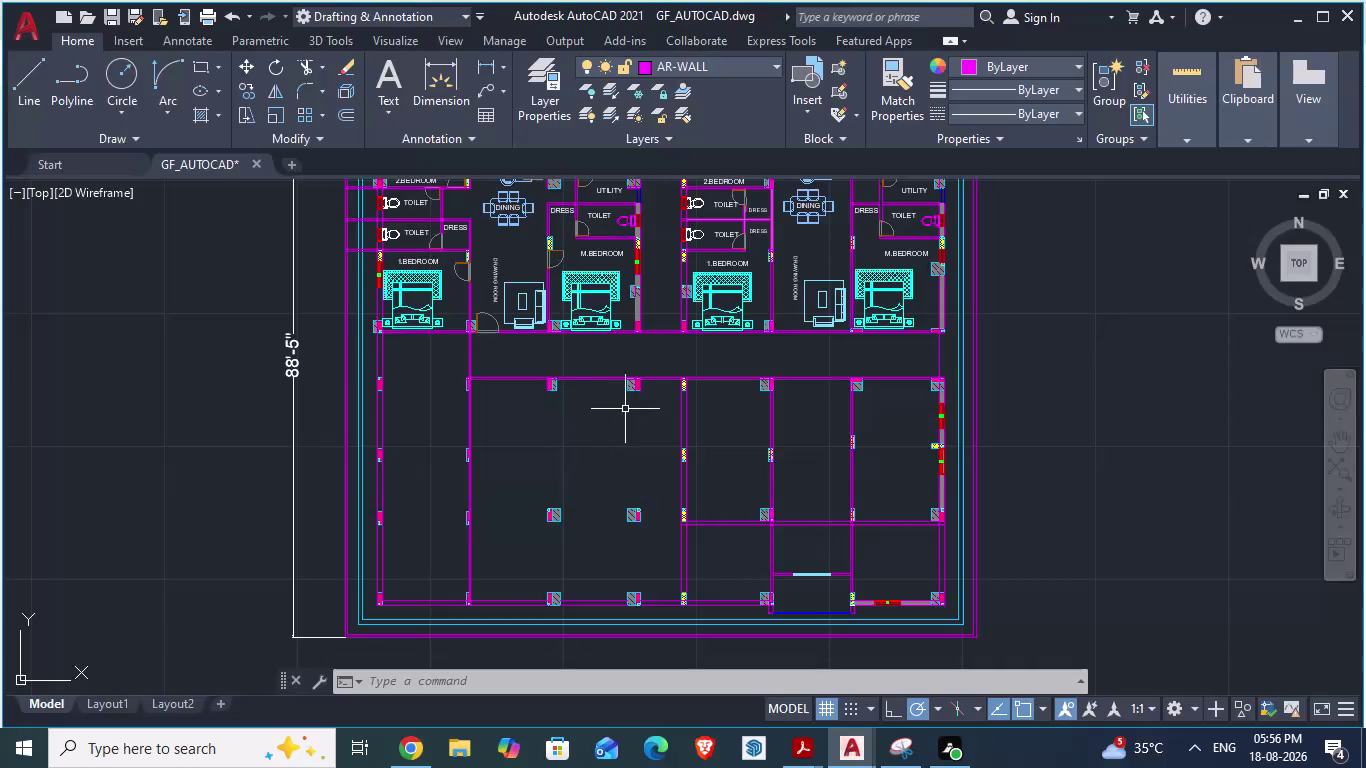
Switch to the ARCH PLANS reference drawing and zoom around its drawing room.
key(alt+Tab)
key(alt+Tab)
key(alt+Tab)
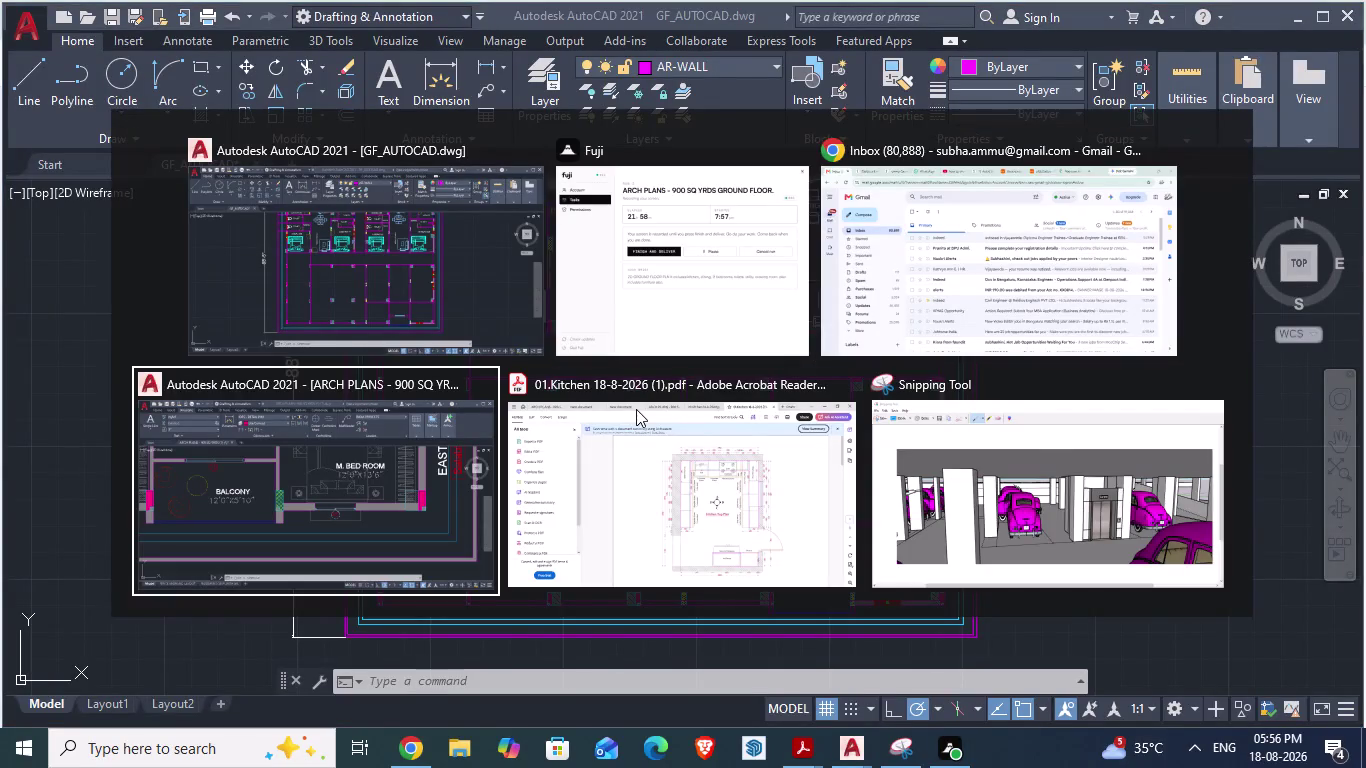
scroll(down, 3)
key(alt+Tab)
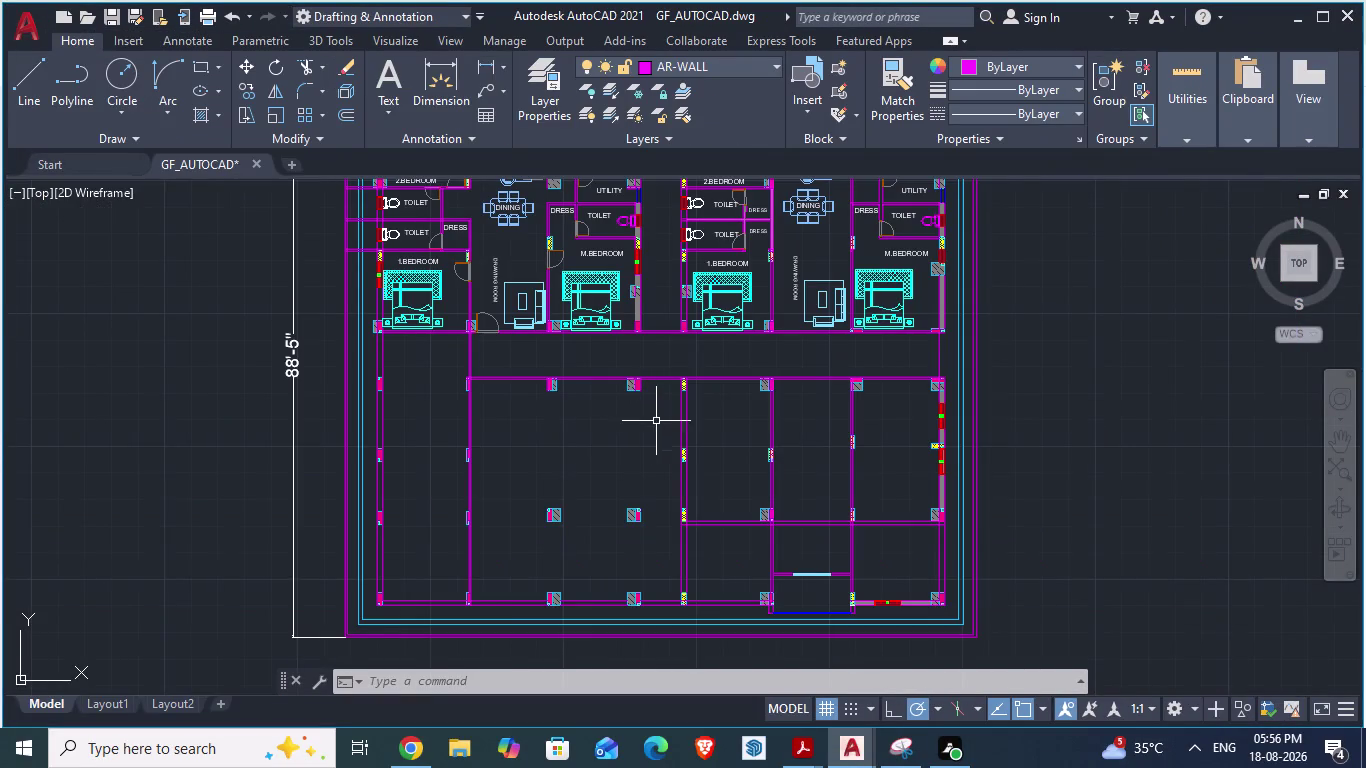
key(alt+Tab)
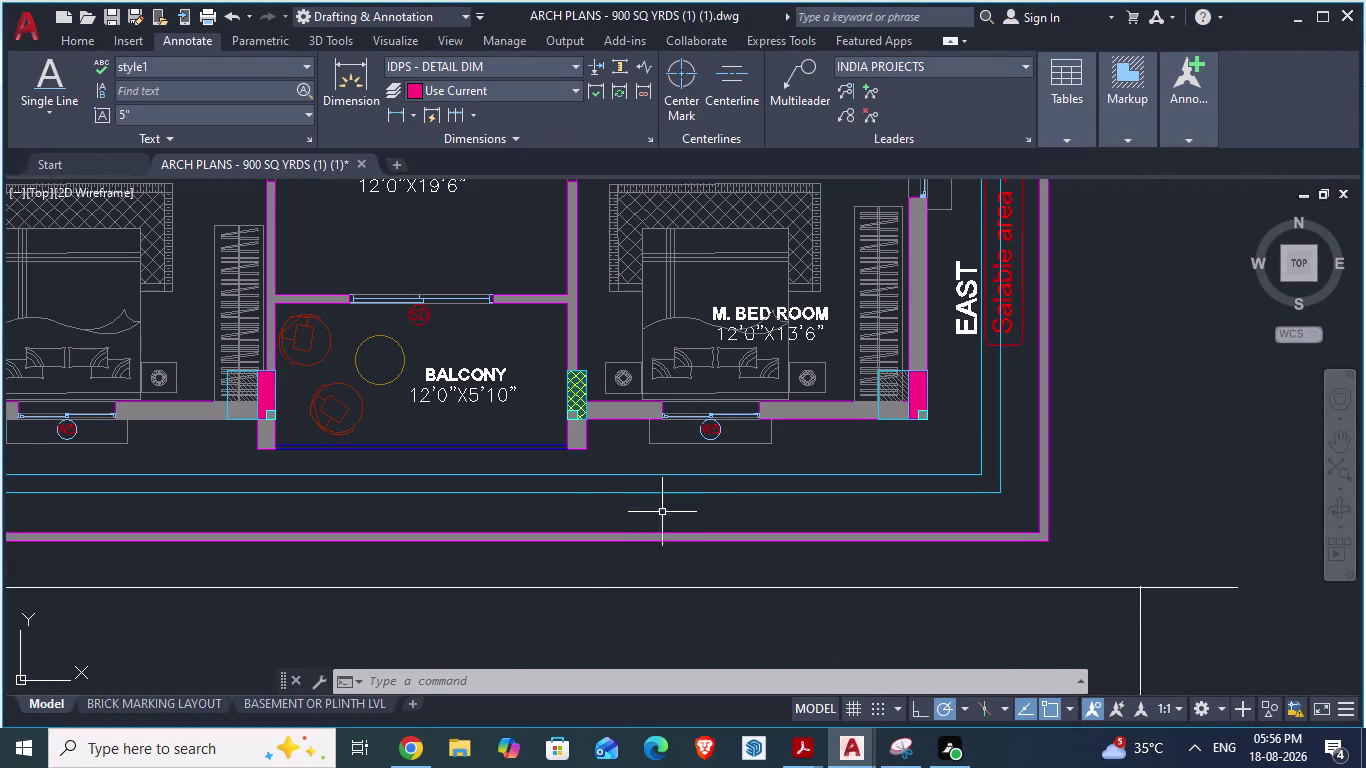
scroll(down, 3)
scroll(down, 3)
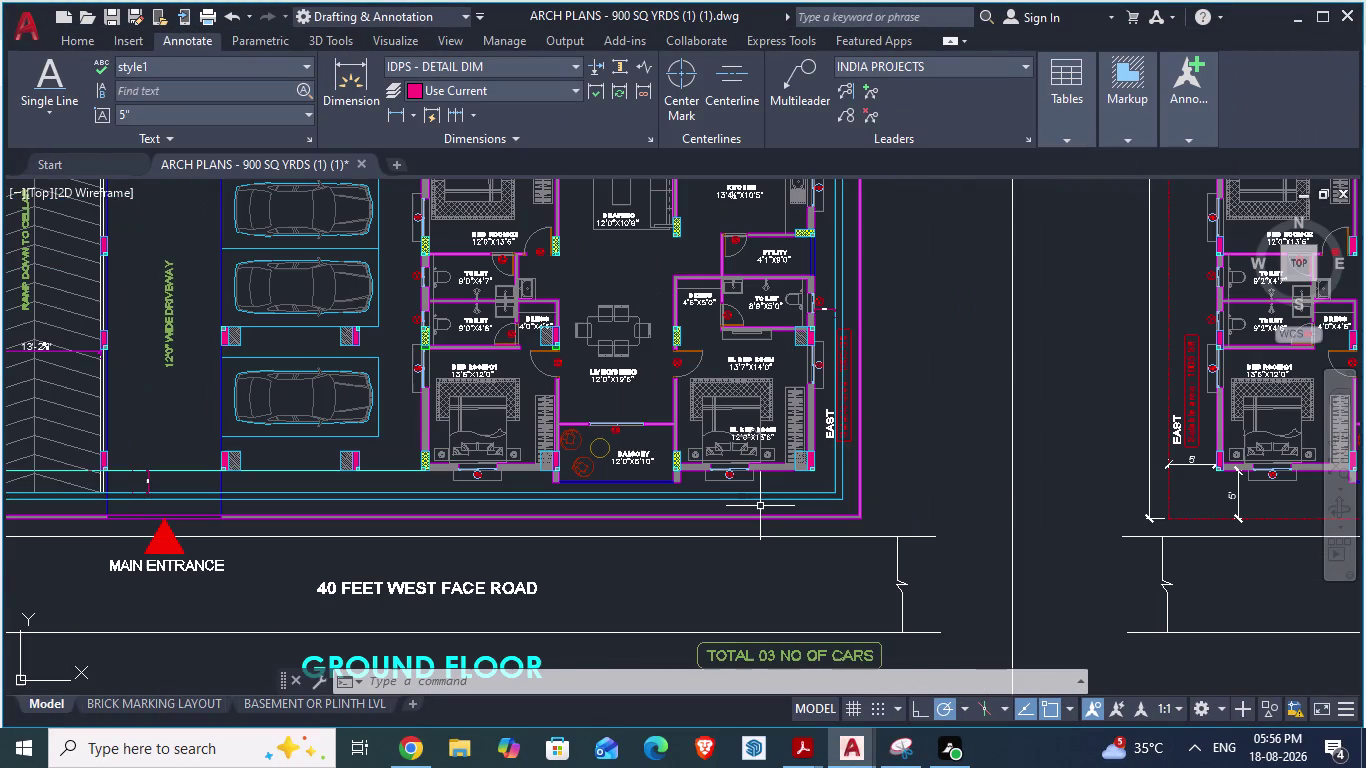
scroll(down, 3)
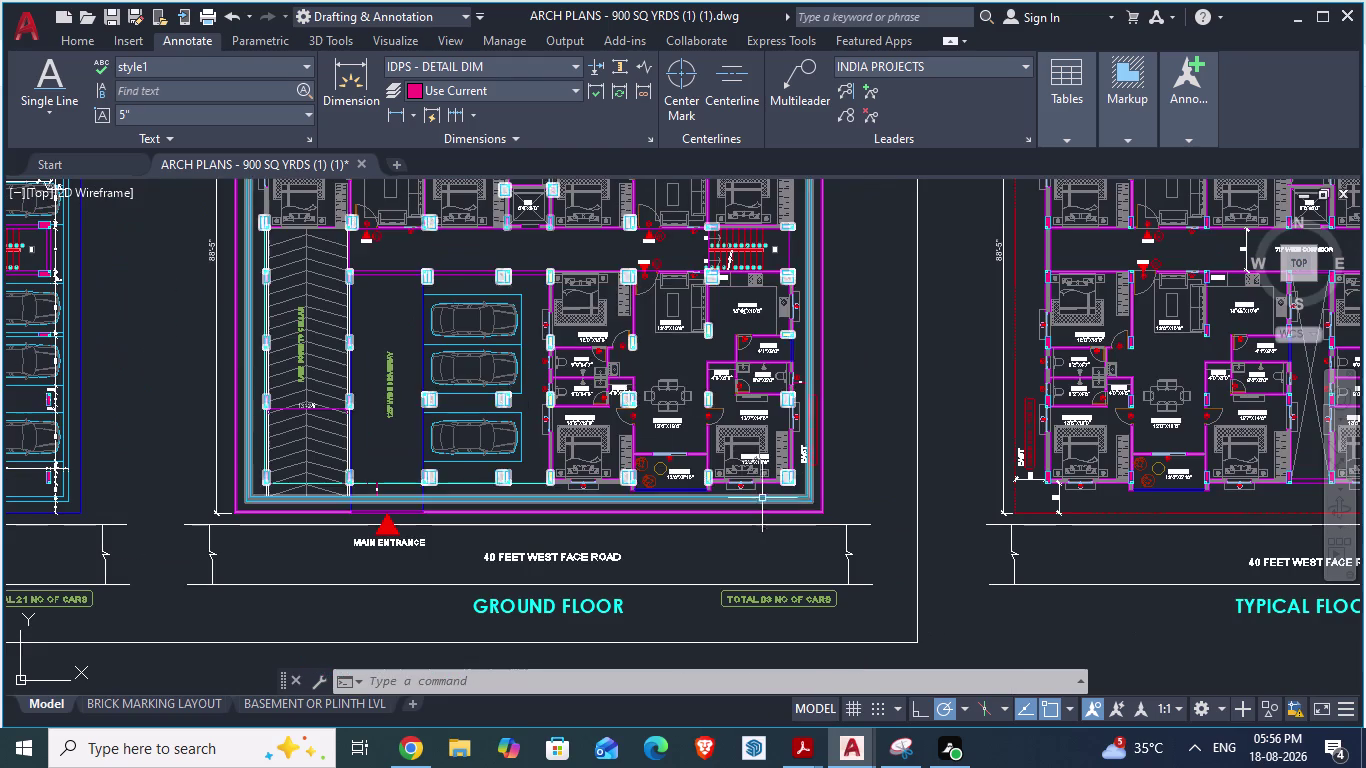
scroll(up, 3)
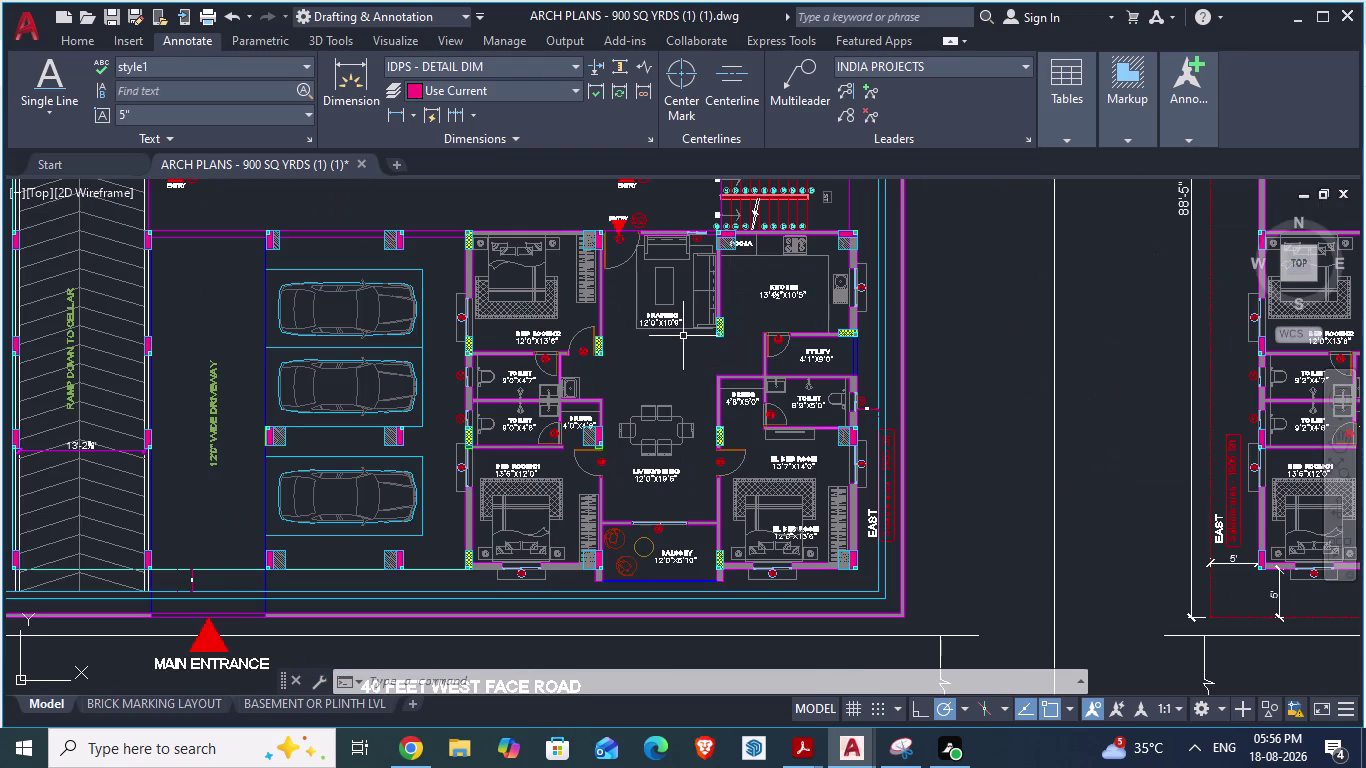
scroll(up, 3)
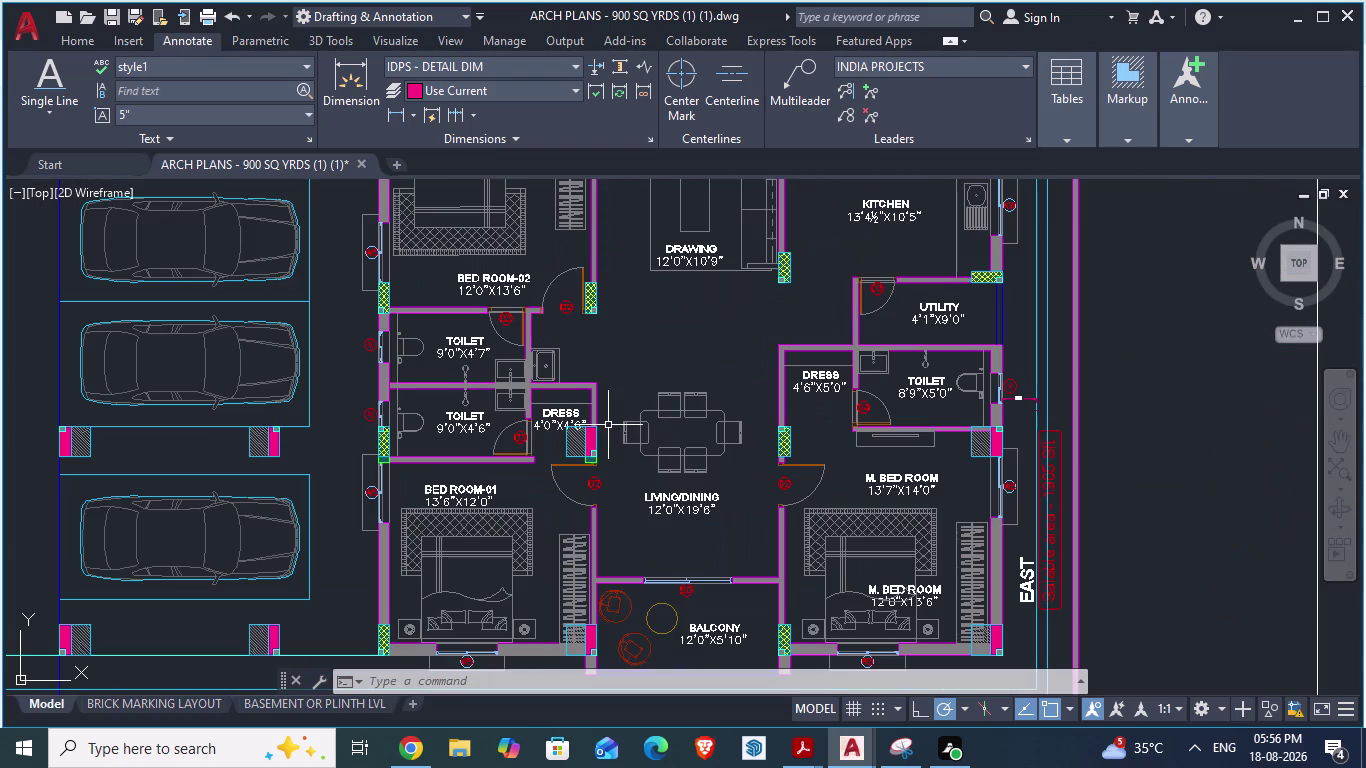
scroll(down, 3)
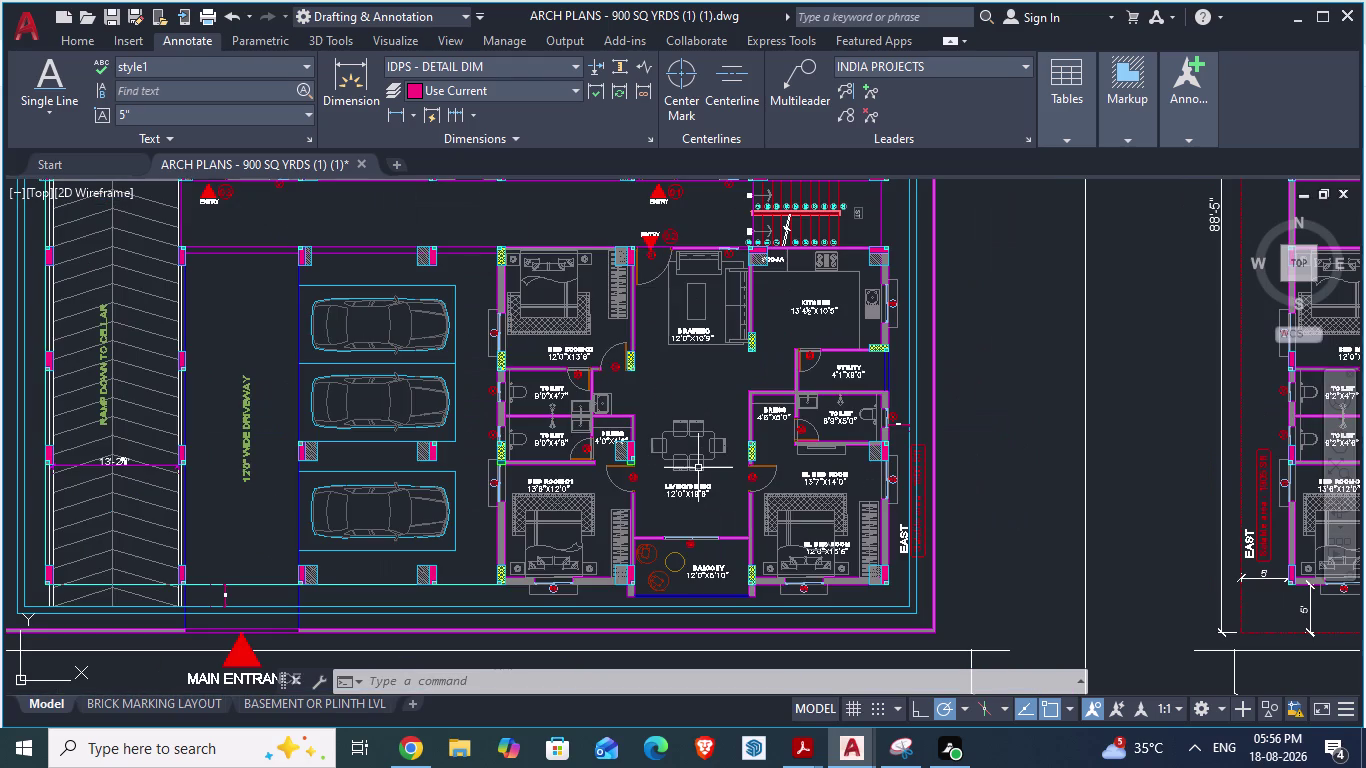
scroll(up, 3)
Cycle through the open windows and zoom over the reference plan's drawing-room walls.
key(alt+Tab)
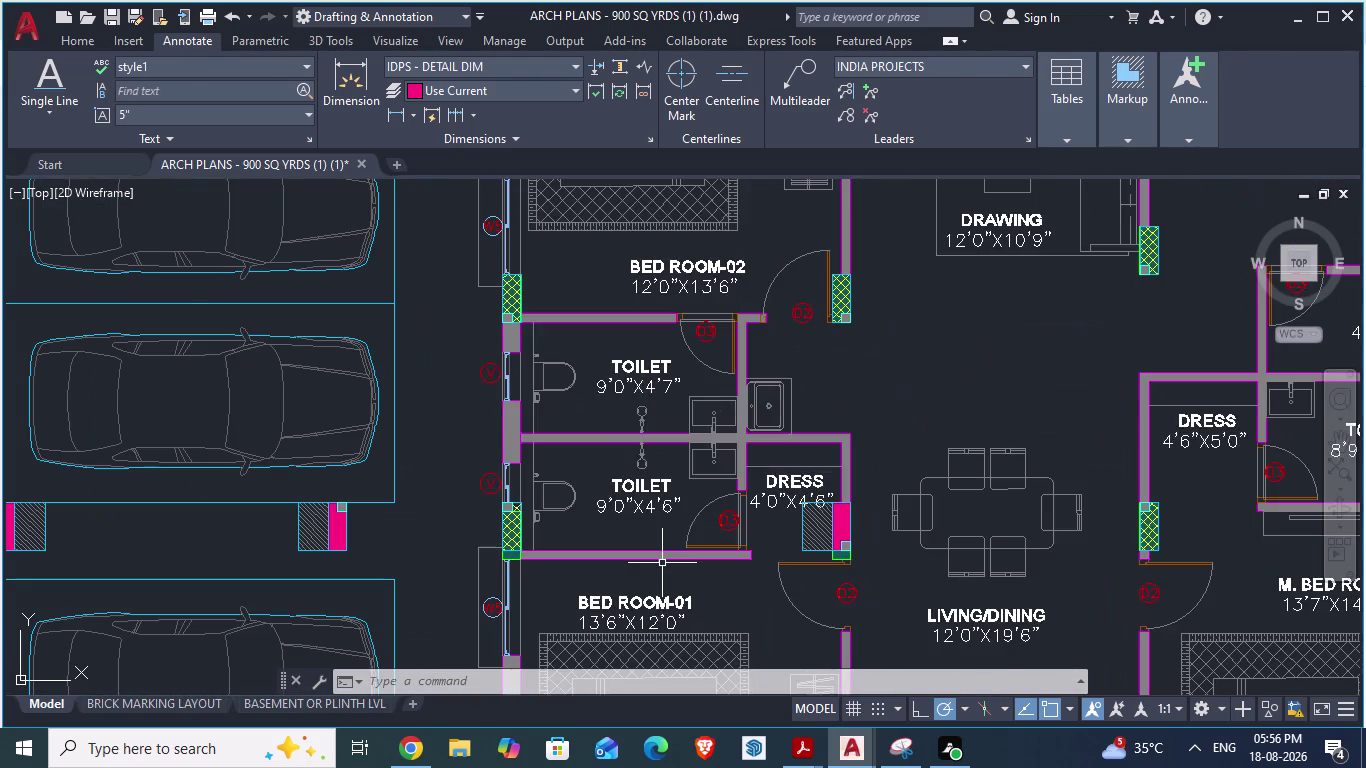
key(alt+Tab)
scroll(down, 3)
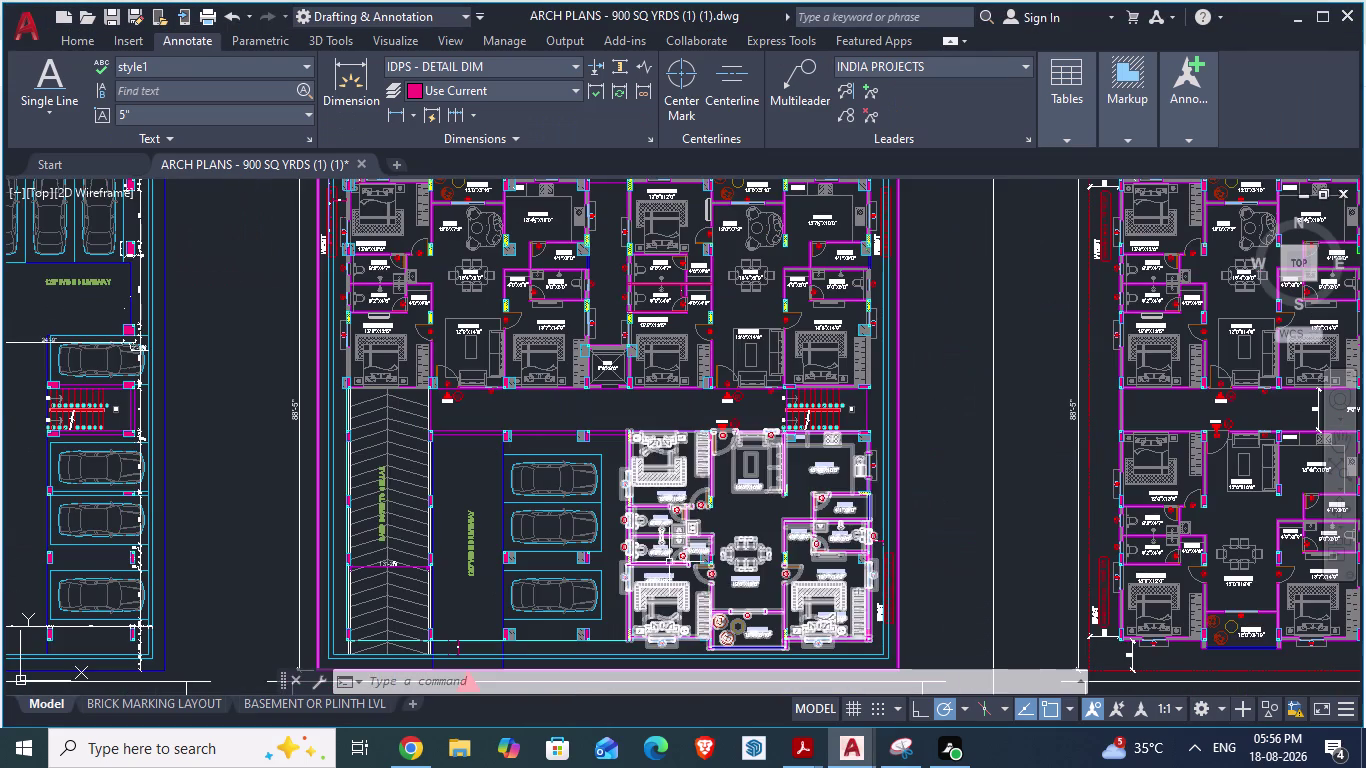
key(alt+Tab)
key(alt+Tab)
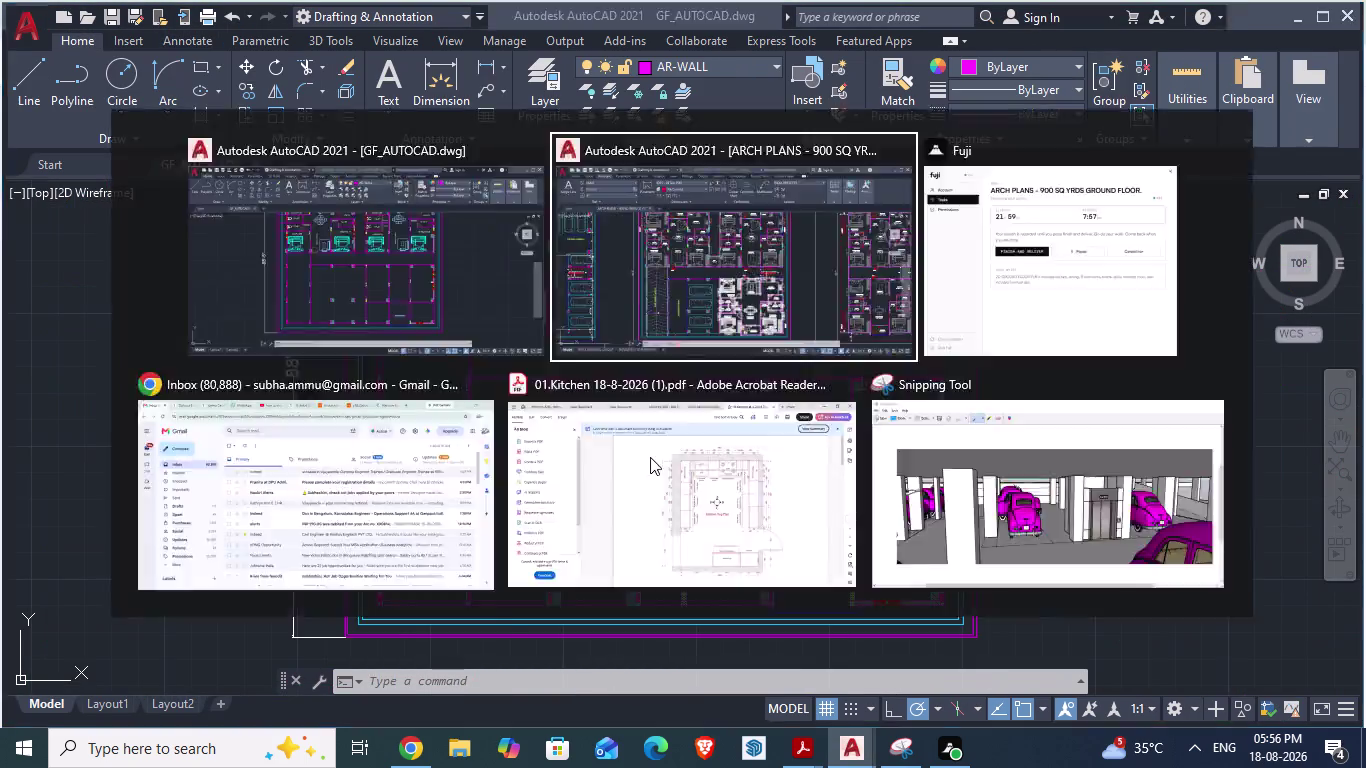
scroll(down, 3)
scroll(up, 3)
scroll(up, 3)
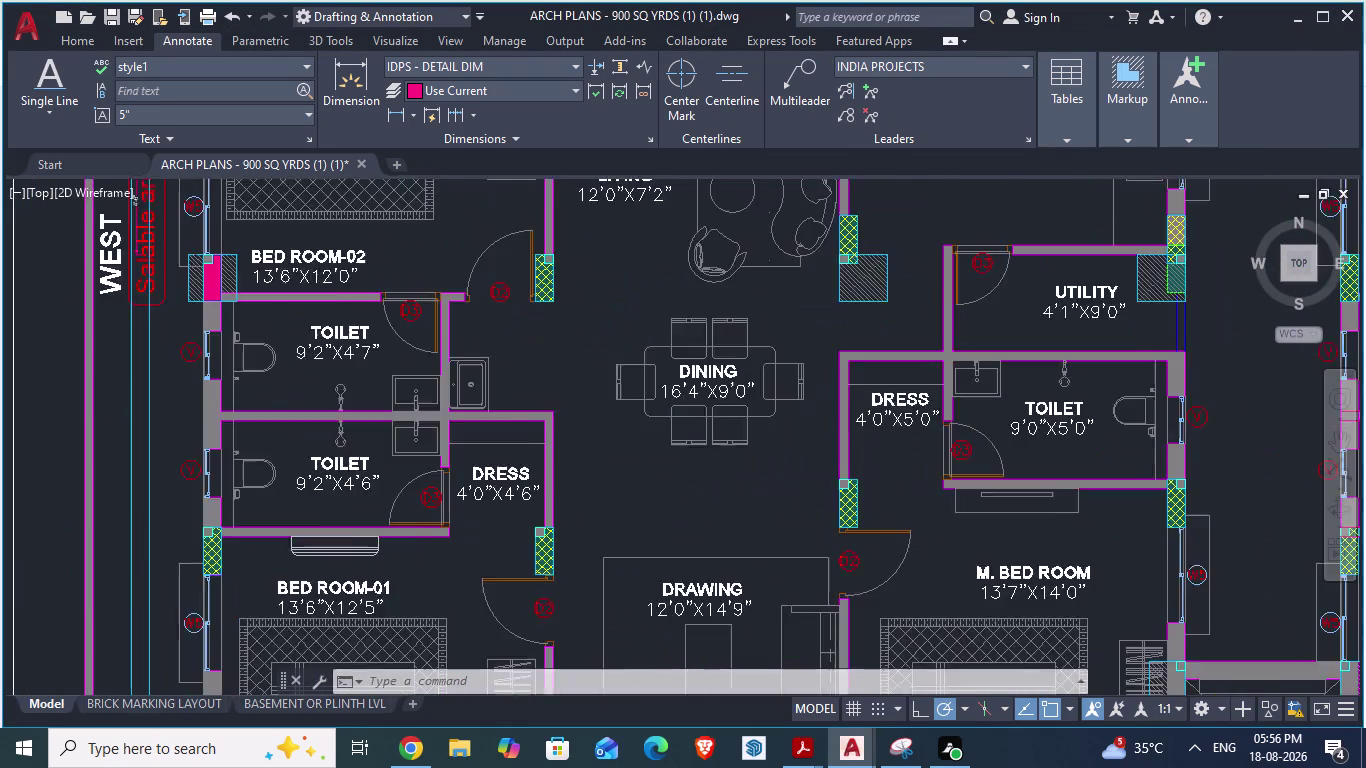
scroll(down, 3)
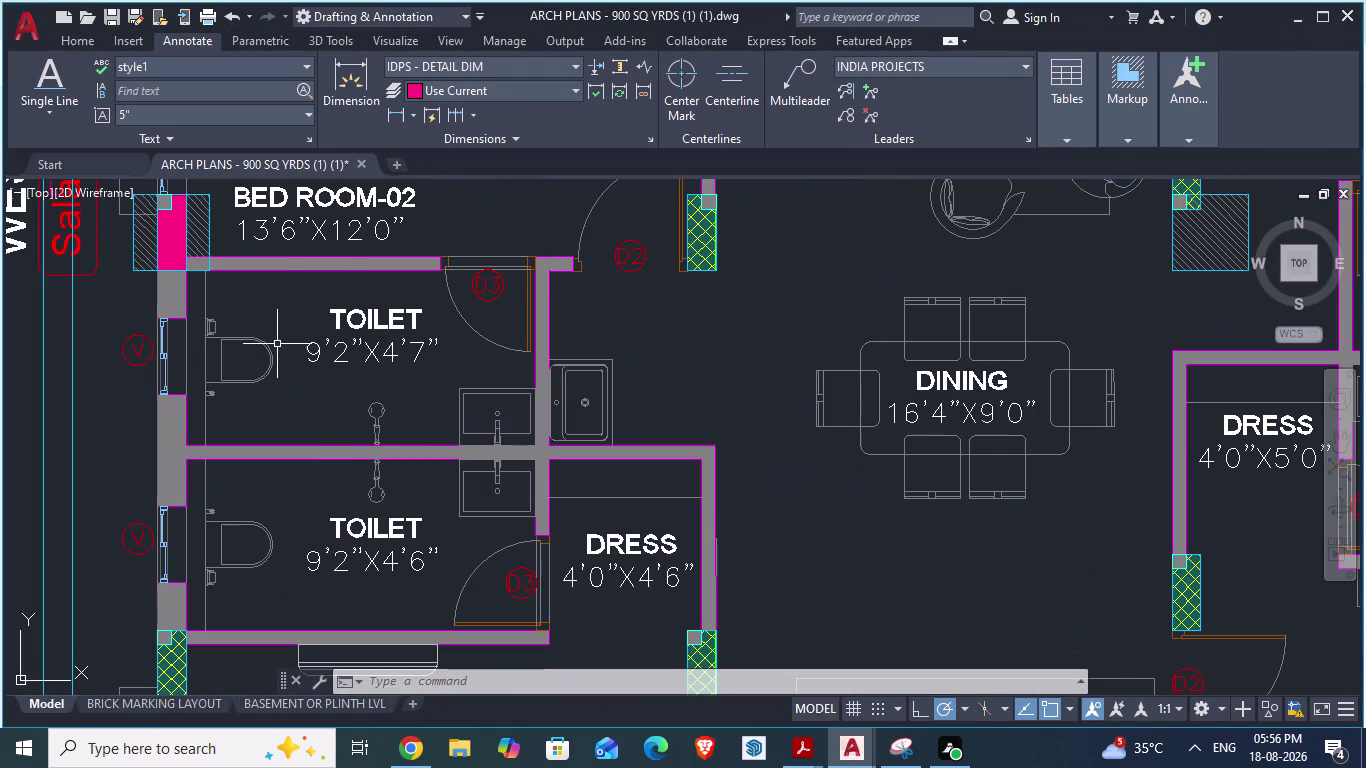
scroll(down, 3)
scroll(up, 3)
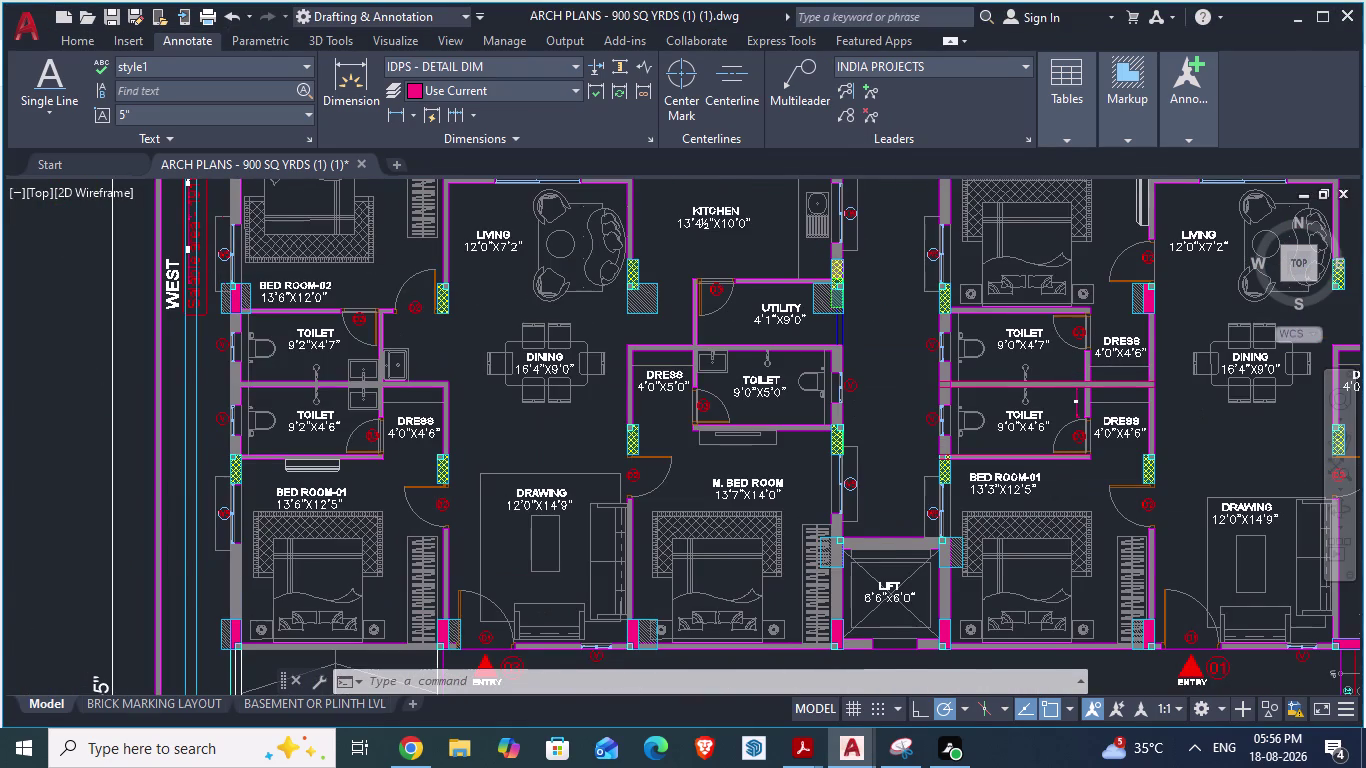
scroll(down, 3)
scroll(up, 3)
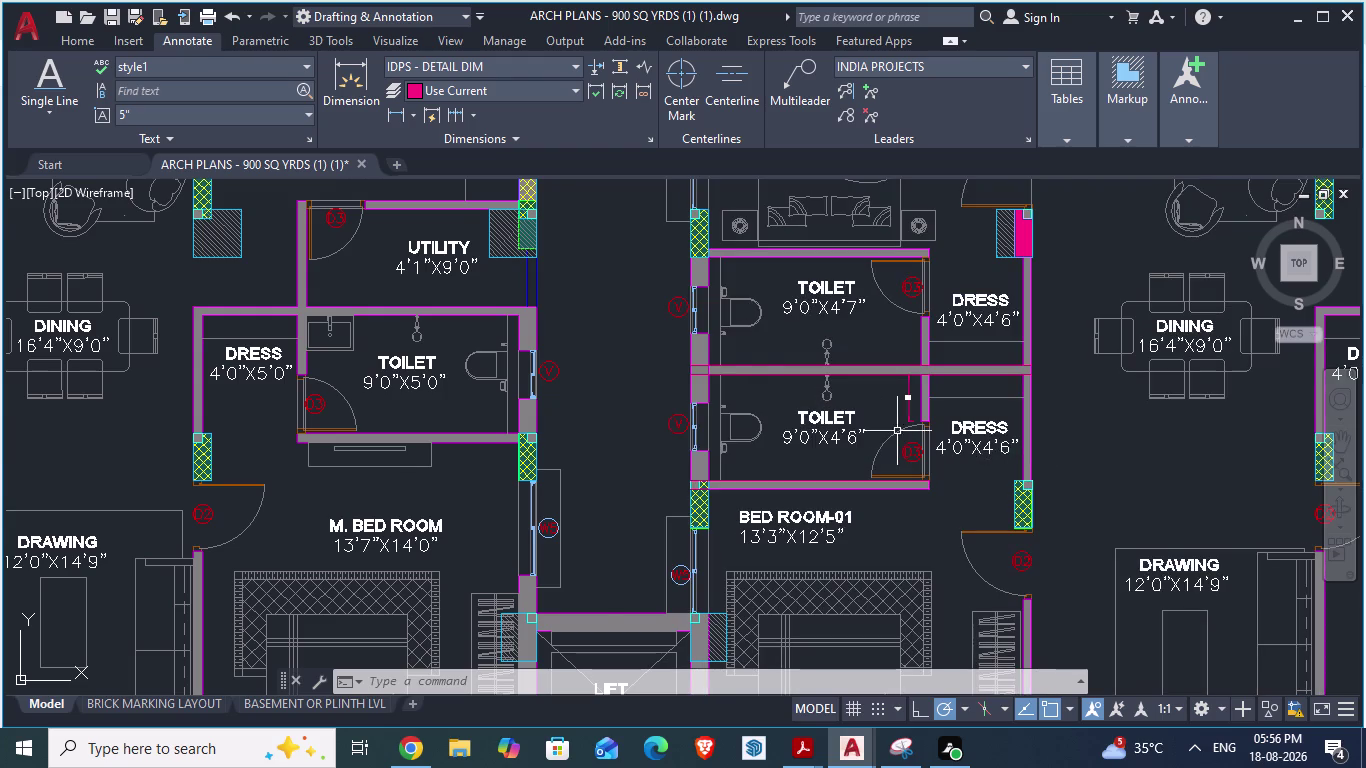
scroll(down, 3)
scroll(up, 3)
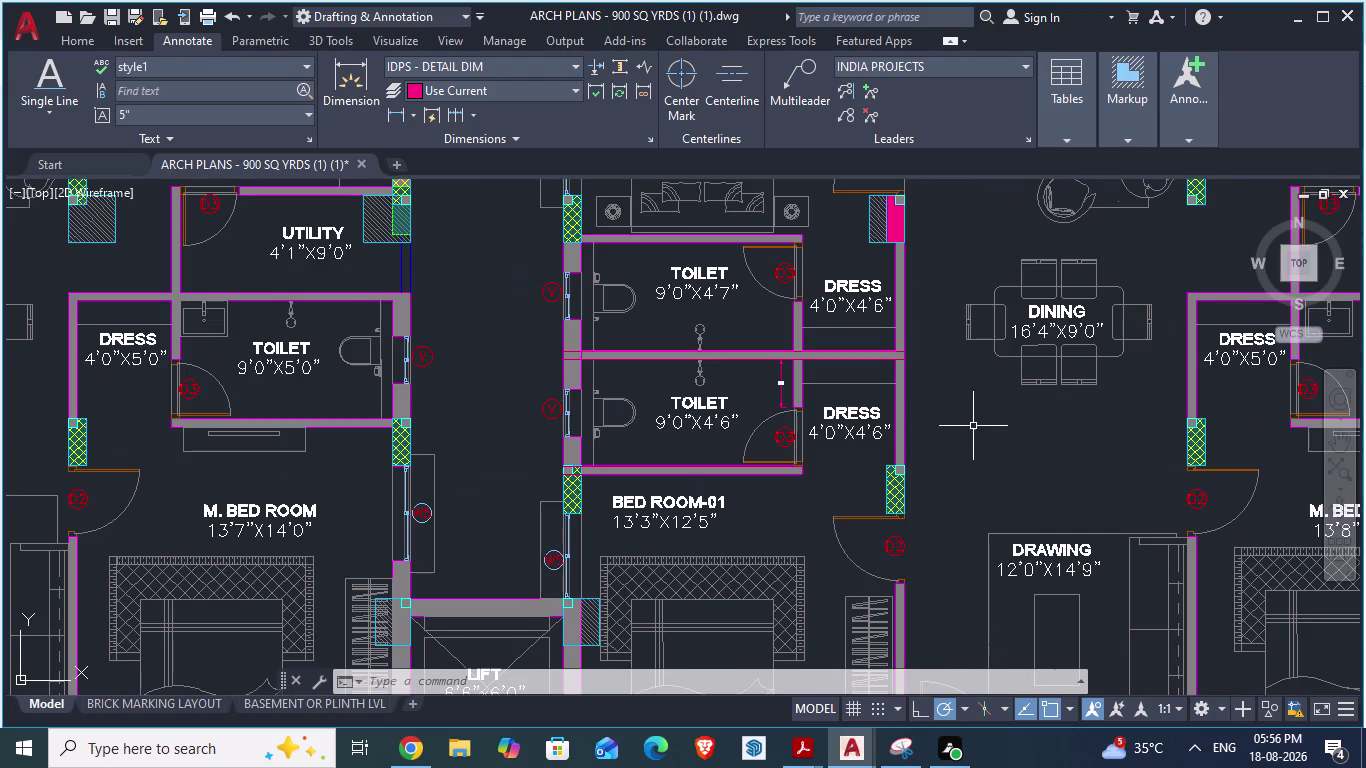
Return to GF_AUTOCAD and zoom over the new ground-floor walls.
key(alt+Tab)
scroll(down, 3)
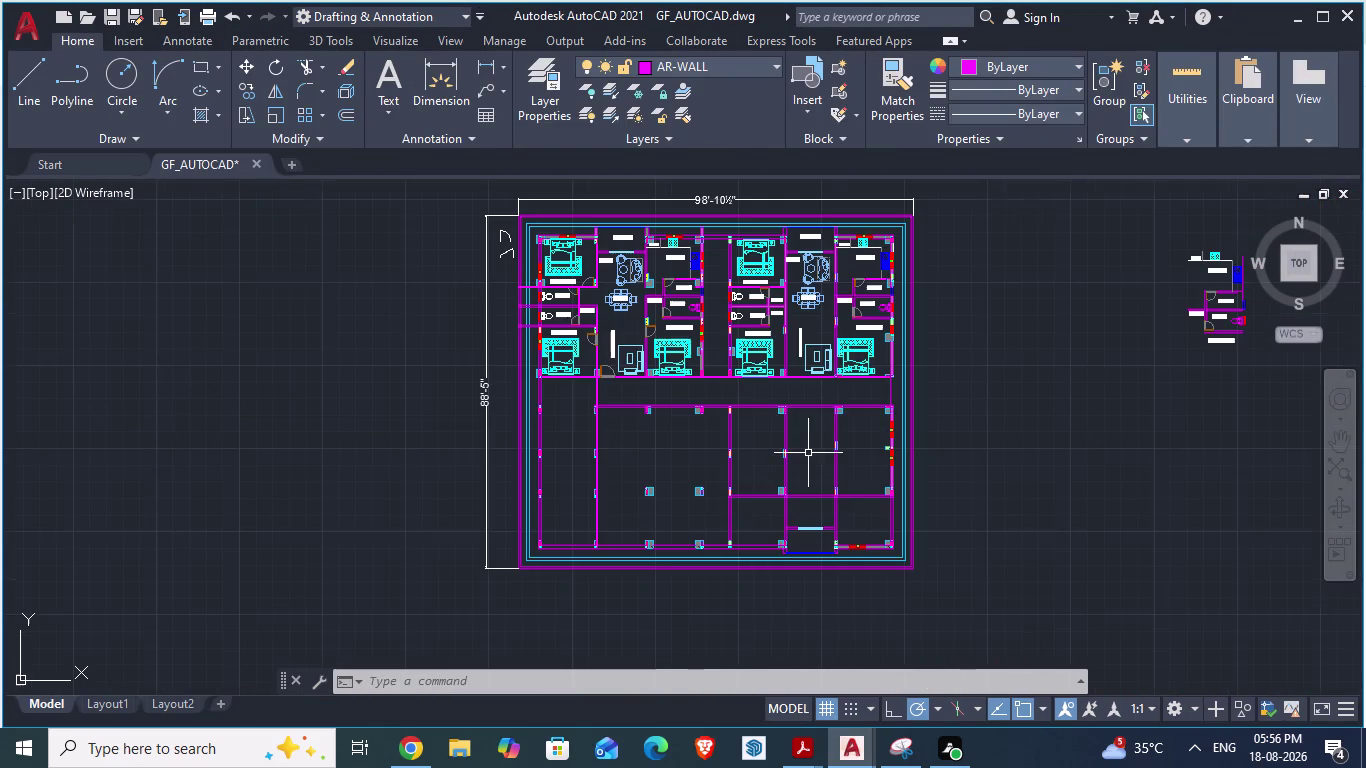
scroll(up, 3)
scroll(down, 3)
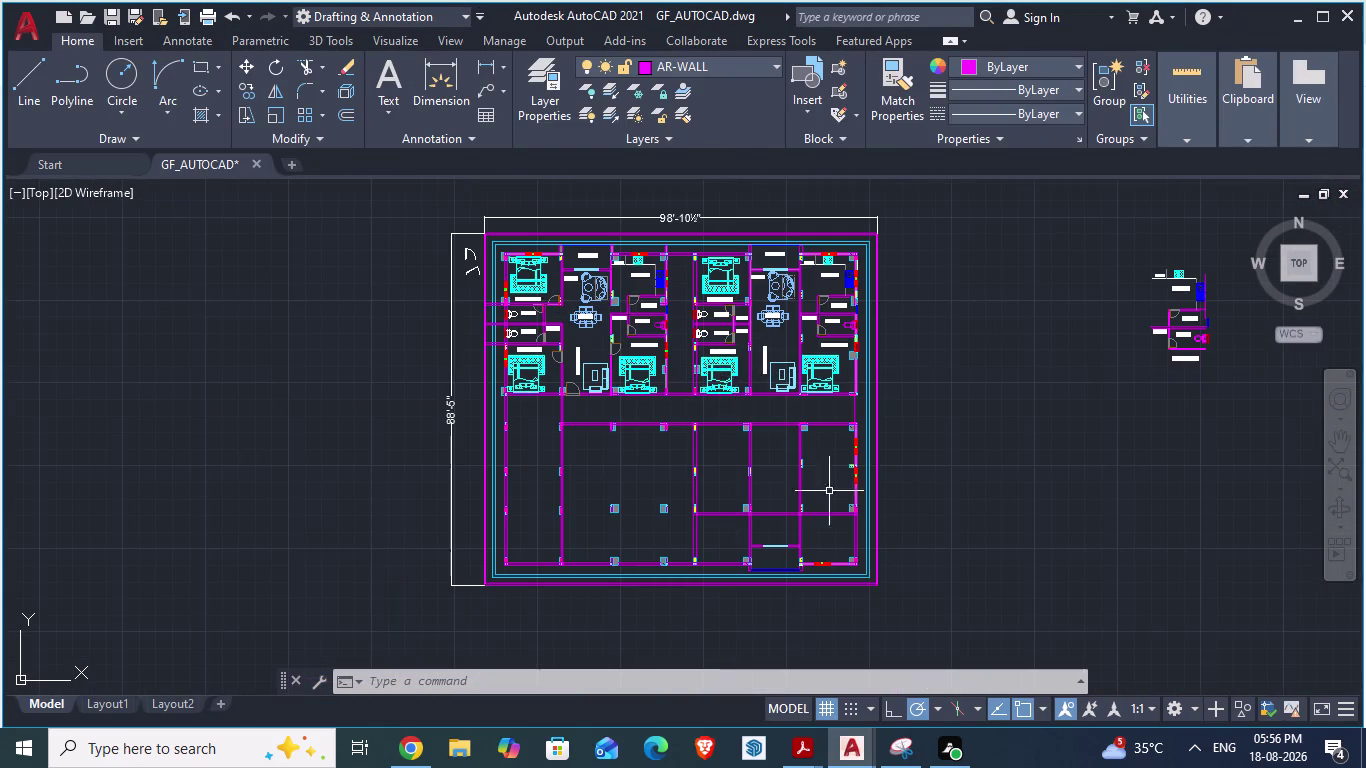
scroll(up, 3)
Zoom the reference plan to the drawing-room and master-bedroom front.
key(alt+Tab)
scroll(down, 3)
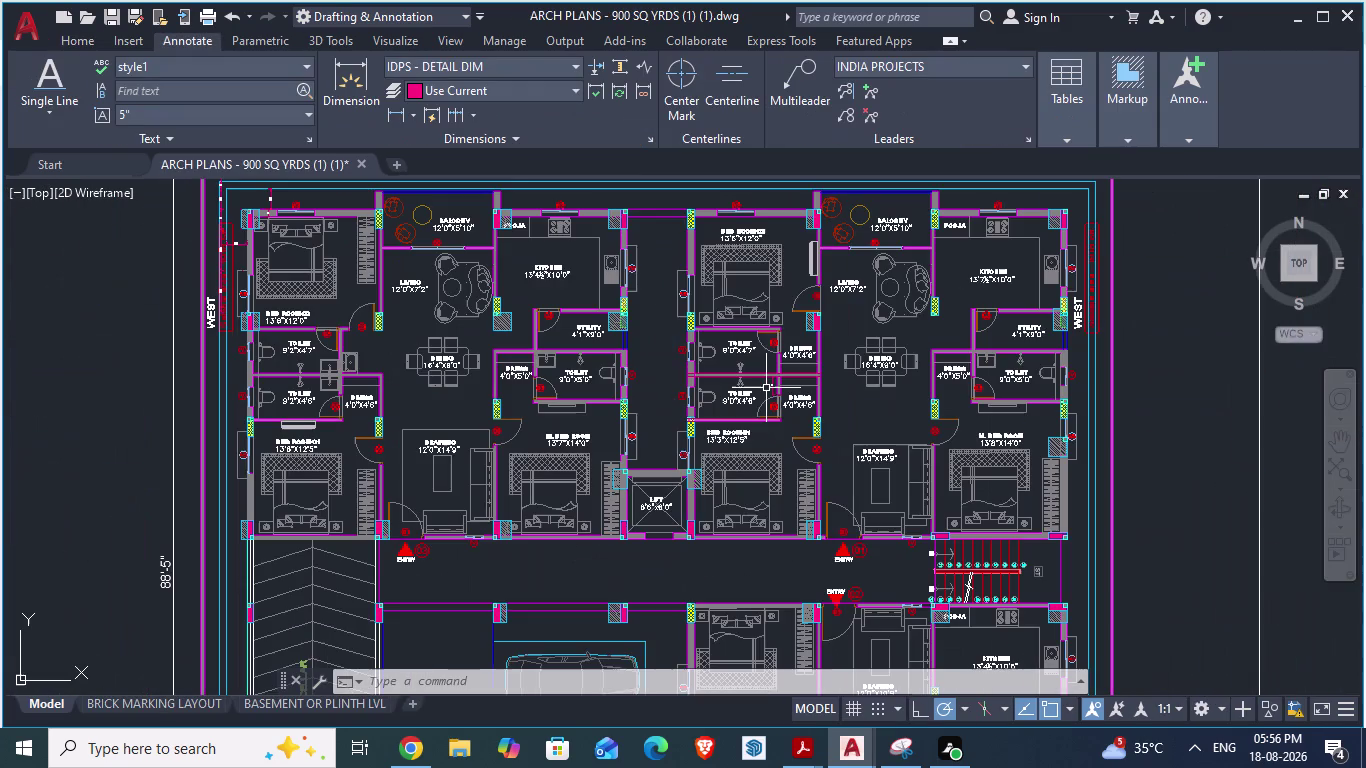
scroll(down, 3)
scroll(up, 3)
scroll(down, 3)
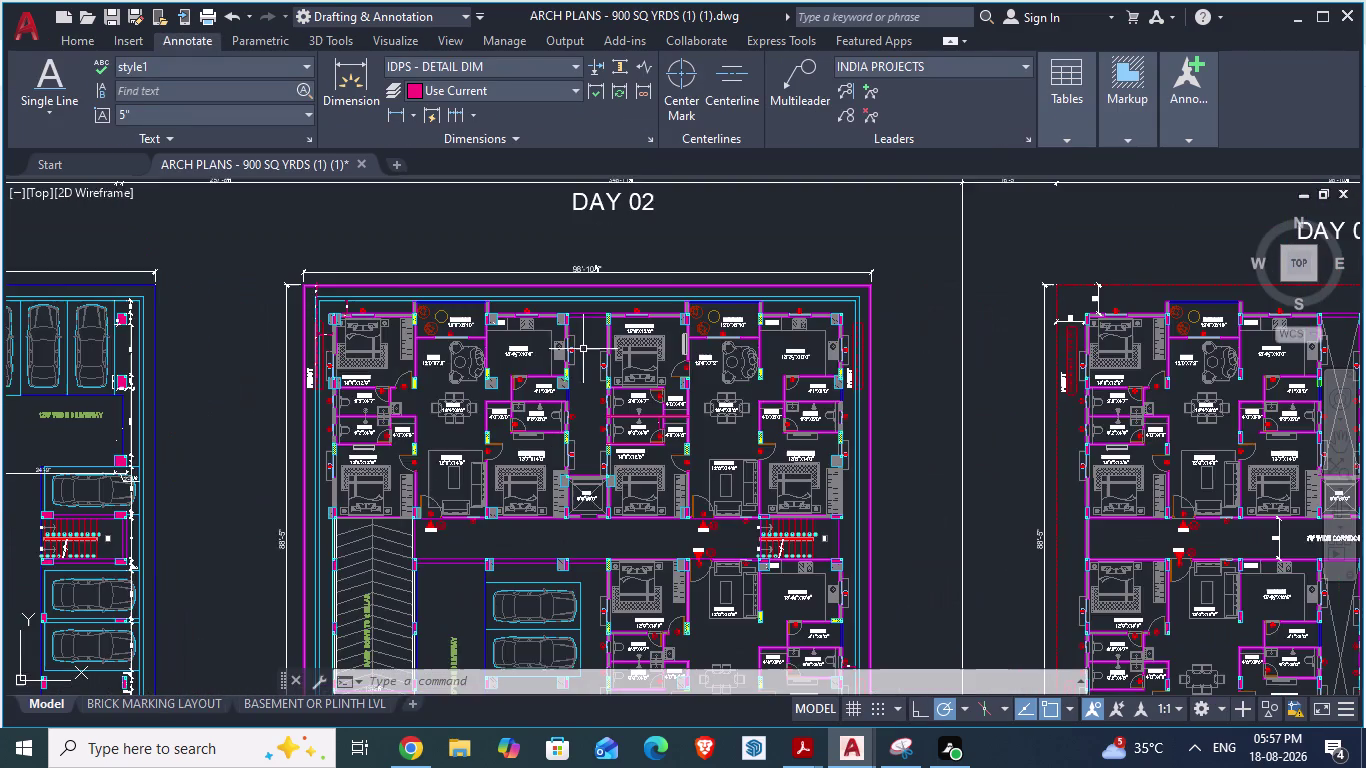
scroll(up, 3)
scroll(up, 3)
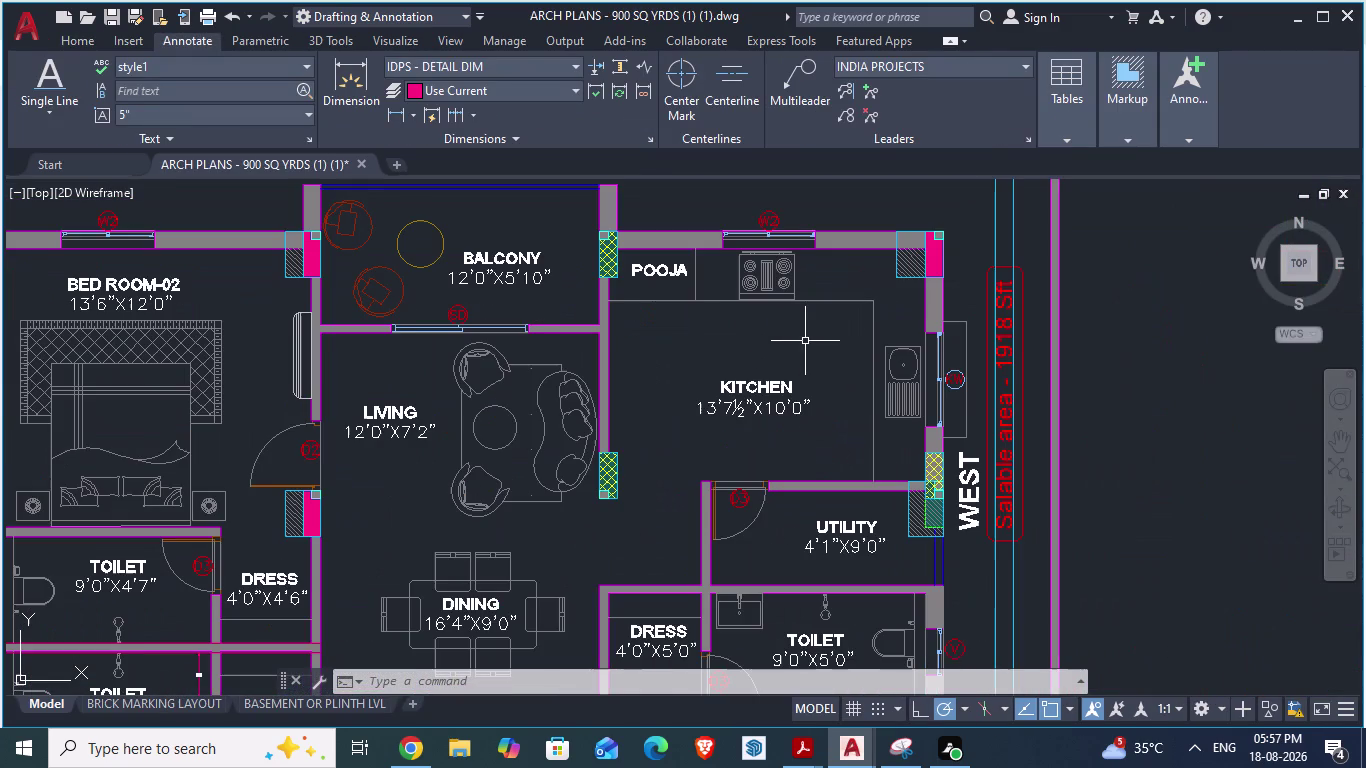
scroll(down, 3)
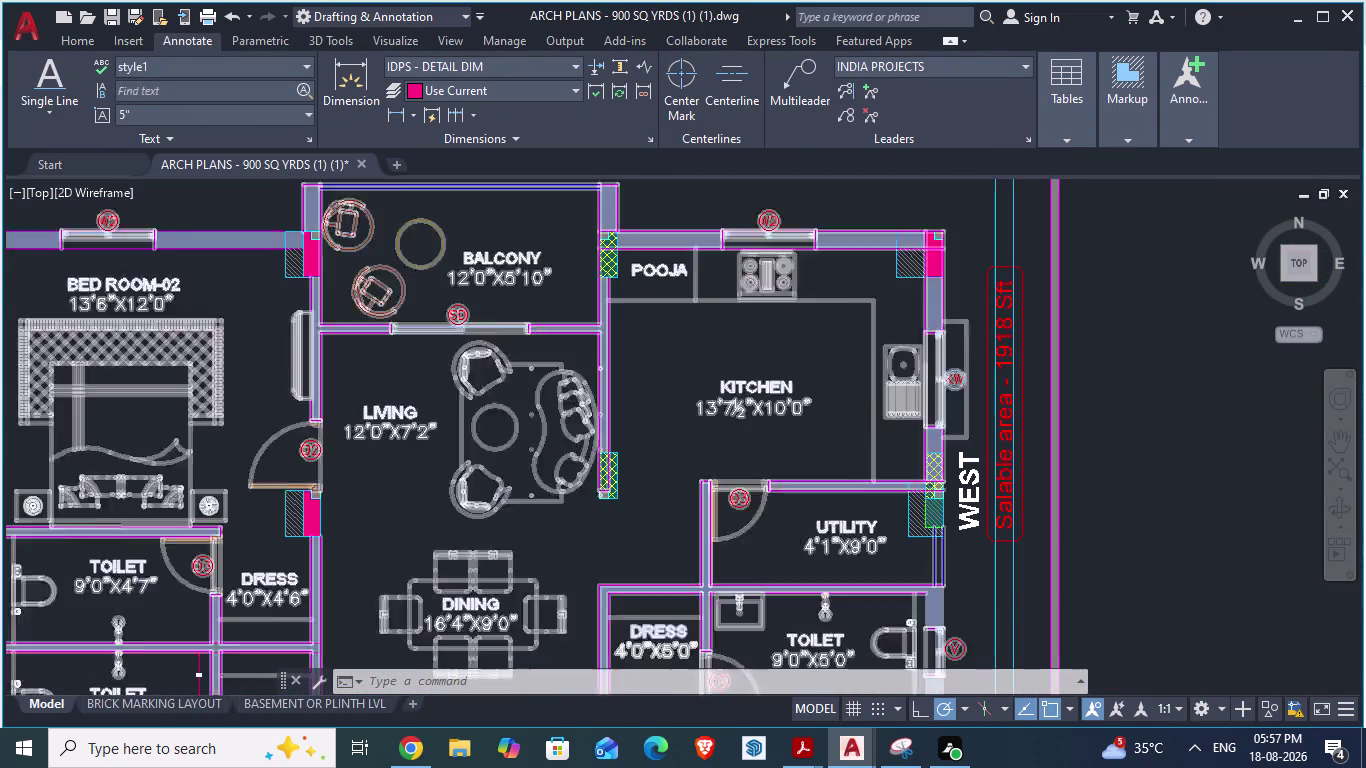
scroll(down, 3)
scroll(down, 3)
scroll(down, 3)
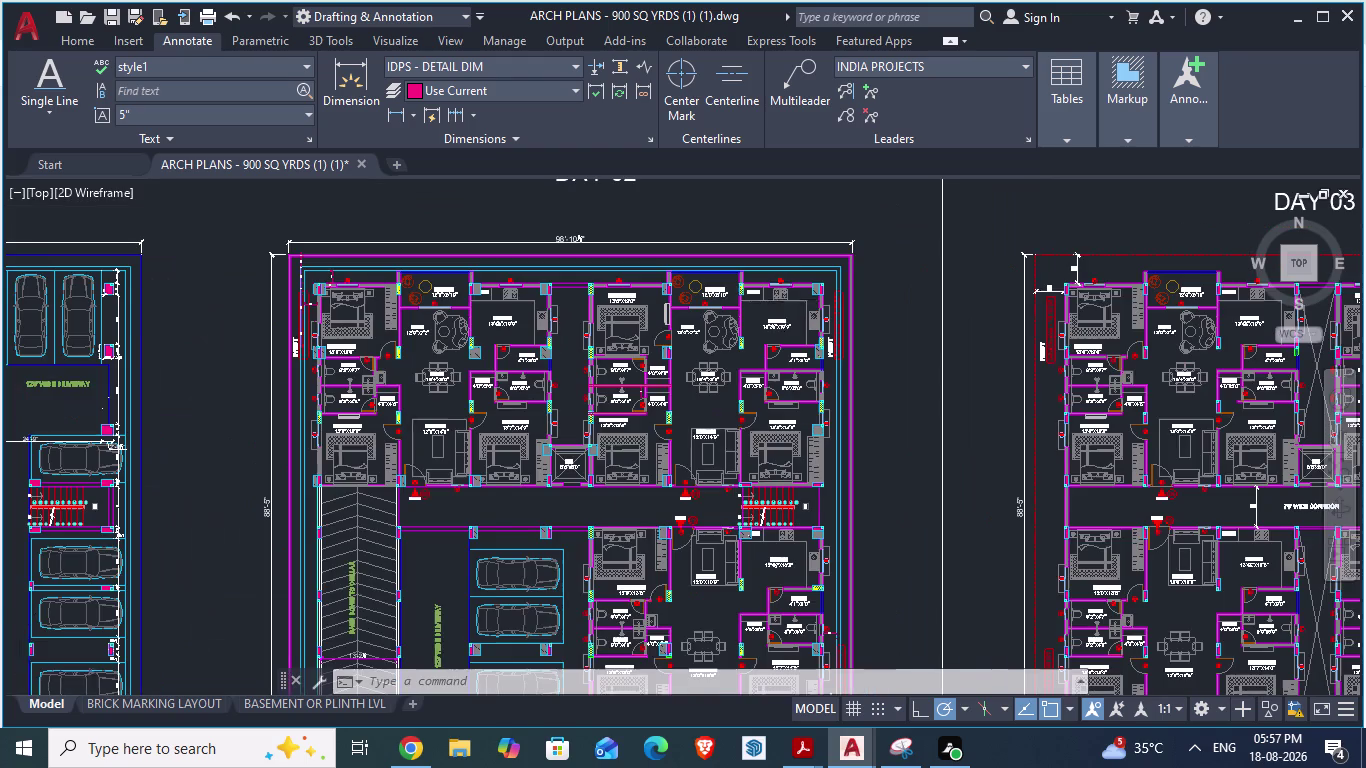
scroll(up, 3)
scroll(down, 3)
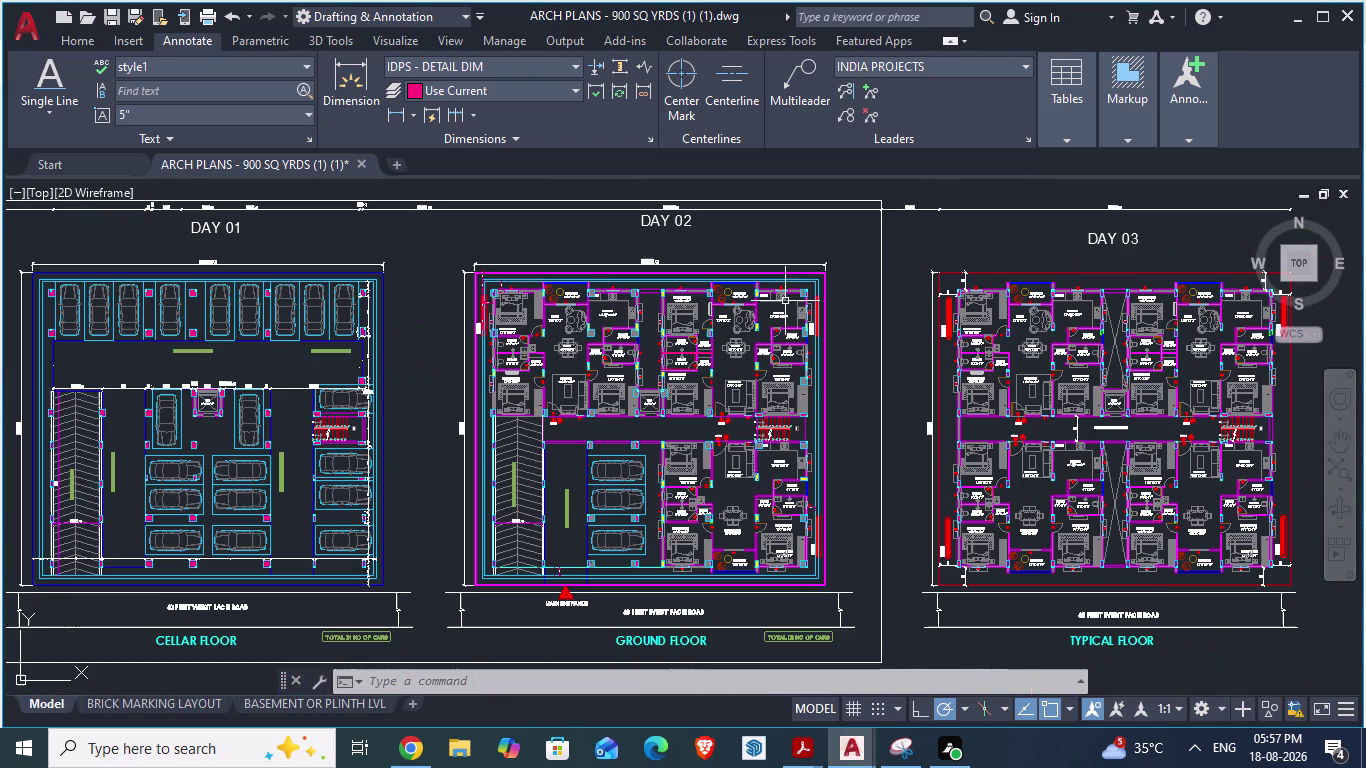
scroll(up, 3)
scroll(up, 3)
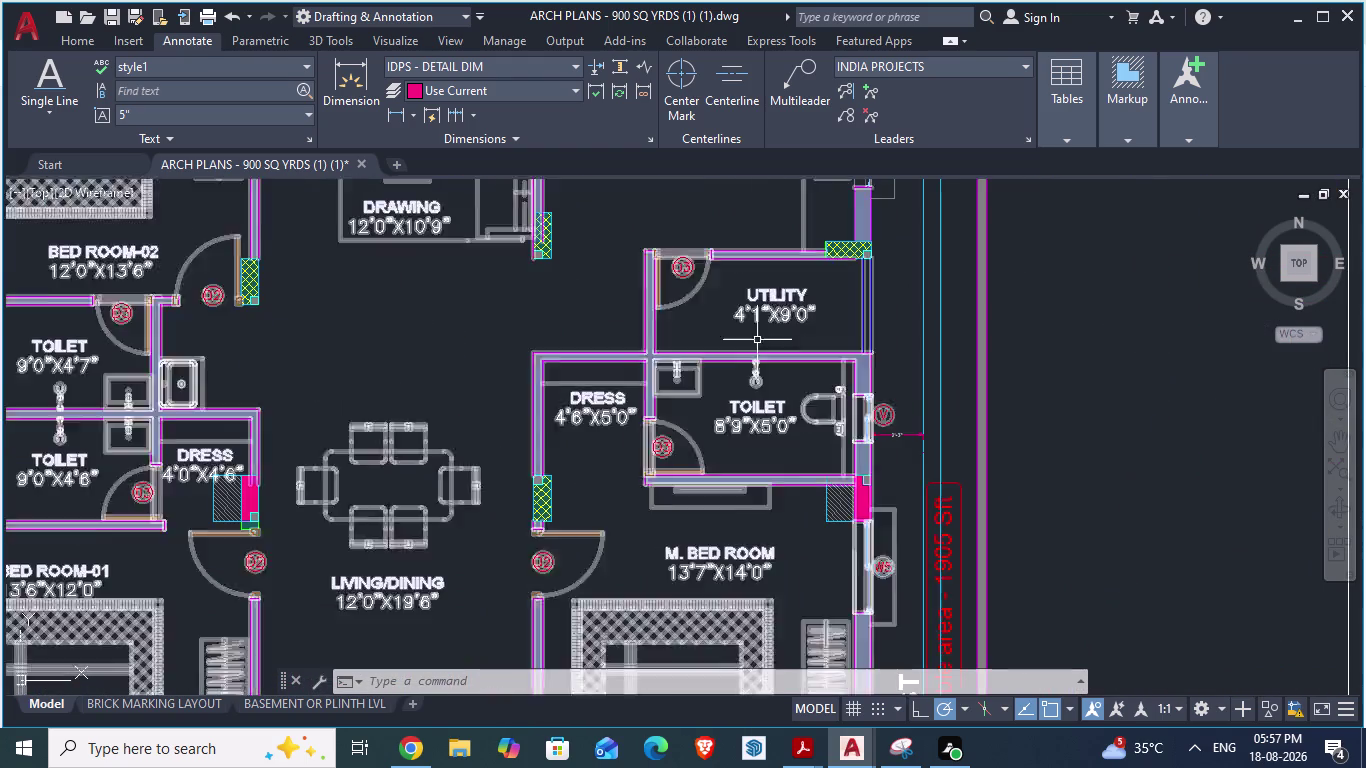
scroll(down, 3)
scroll(up, 3)
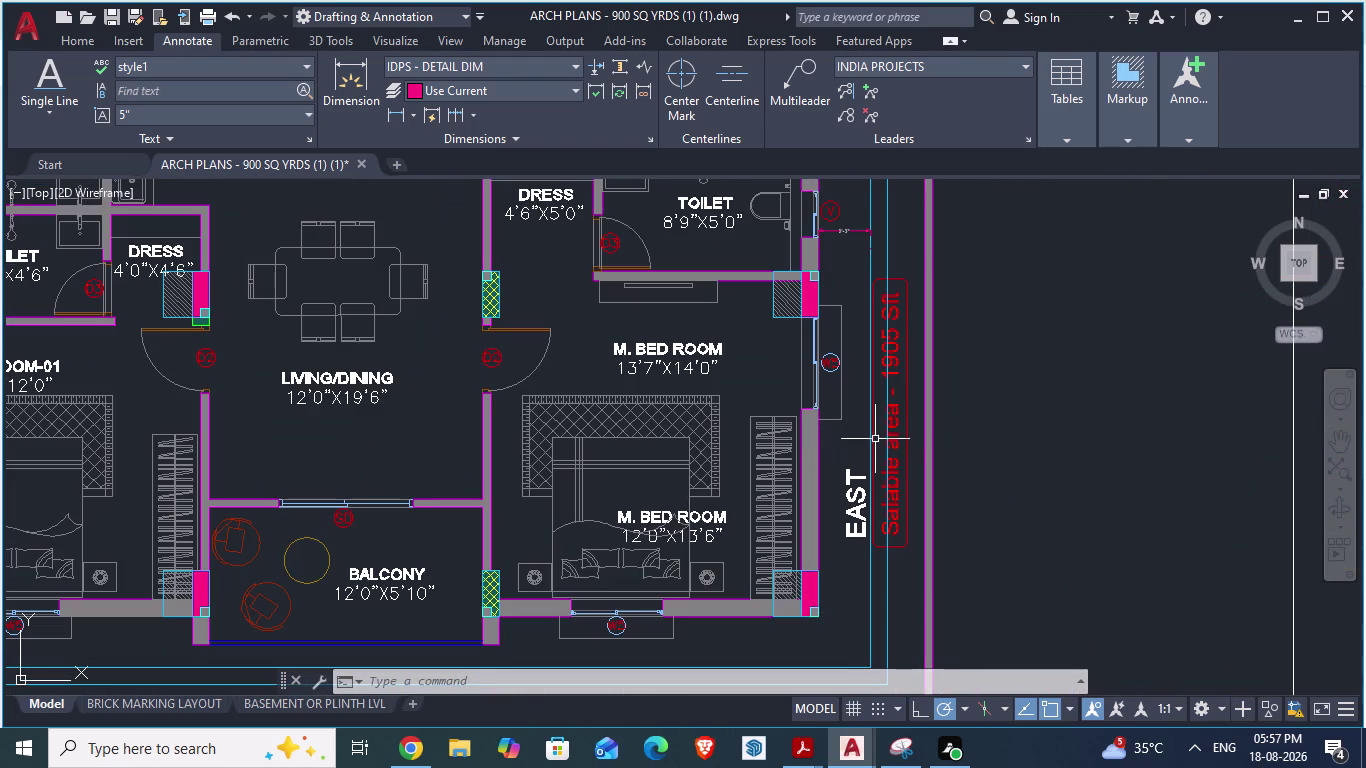
scroll(down, 3)
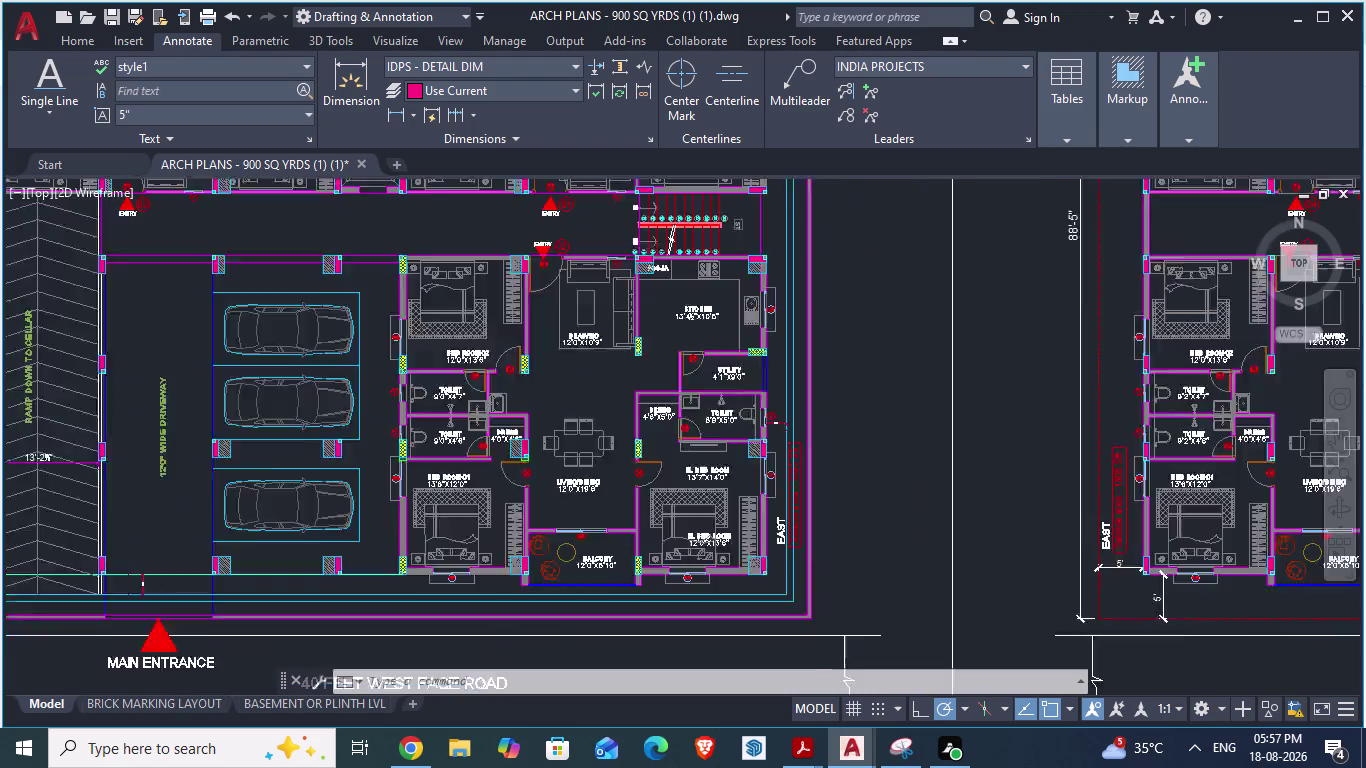
scroll(down, 3)
scroll(up, 3)
scroll(up, 3)
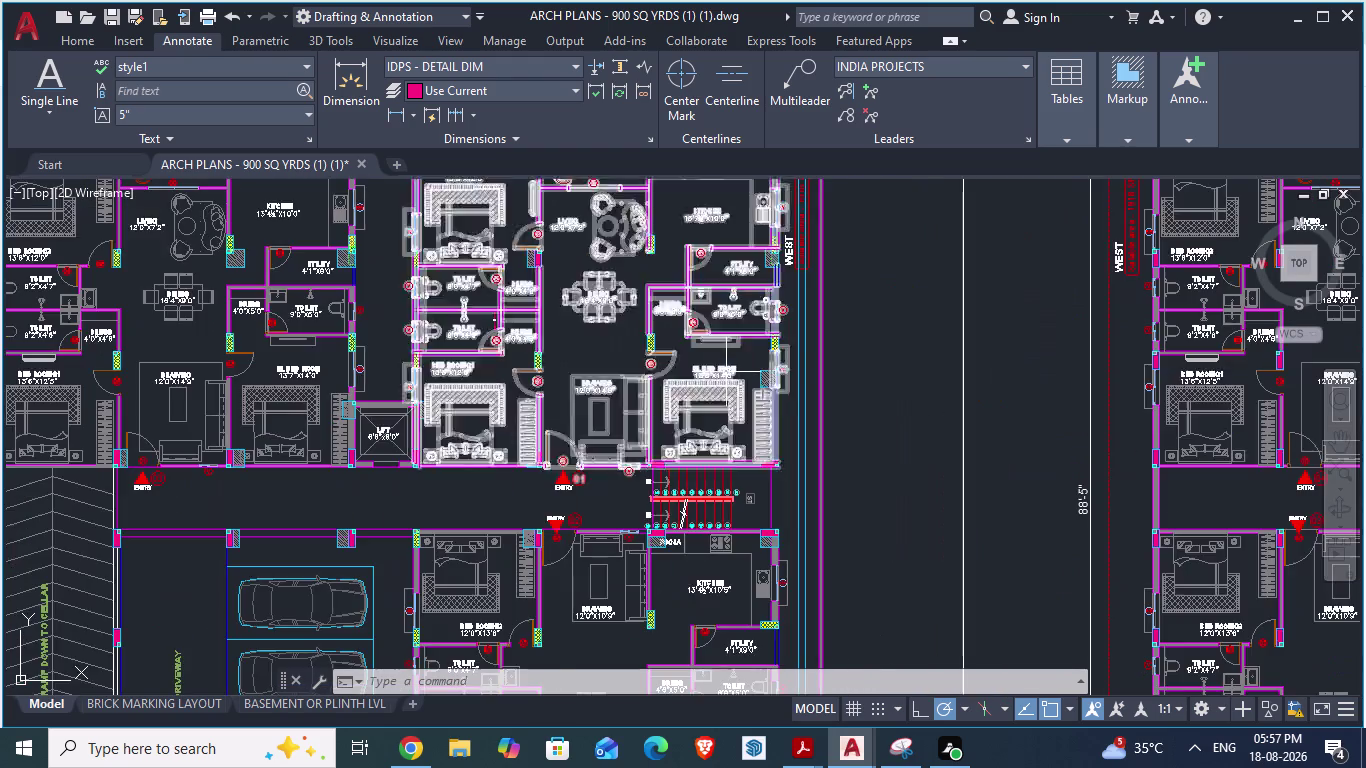
scroll(up, 3)
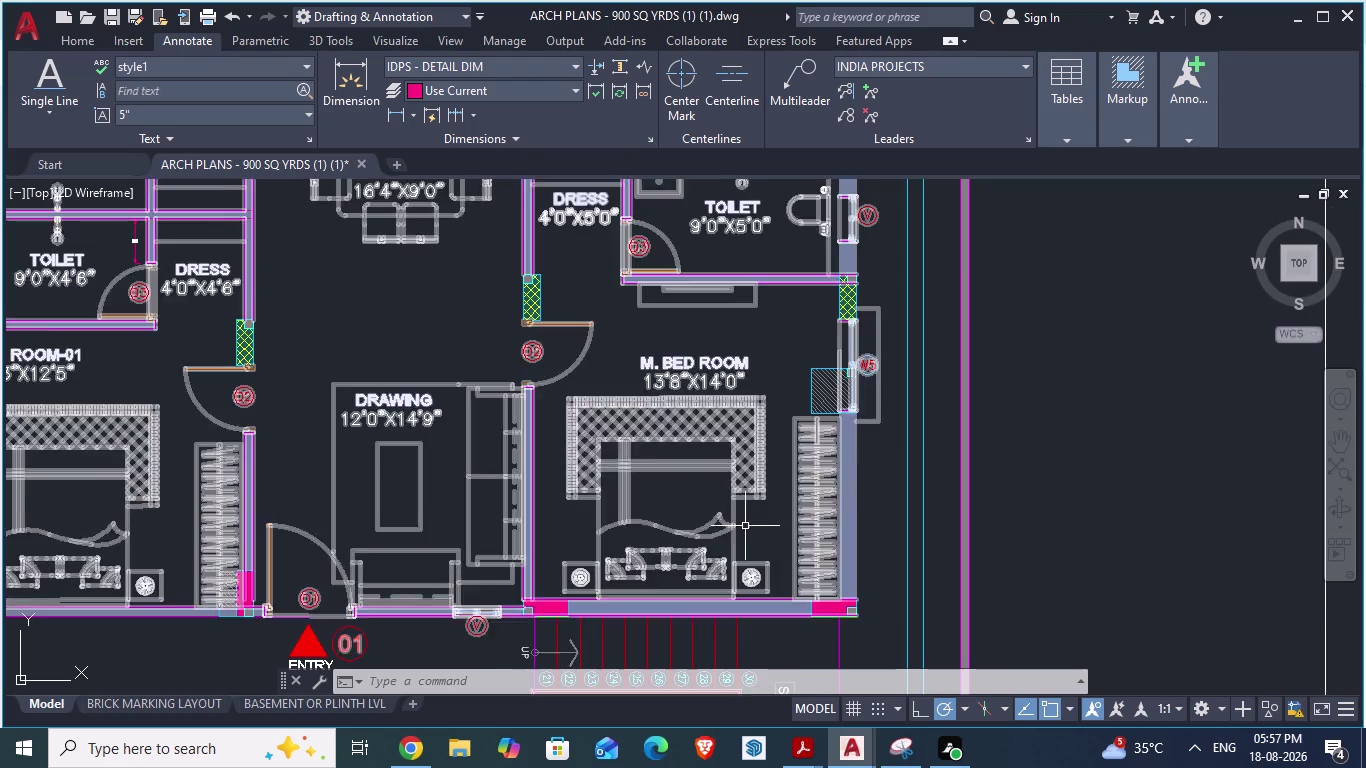
scroll(down, 3)
scroll(up, 3)
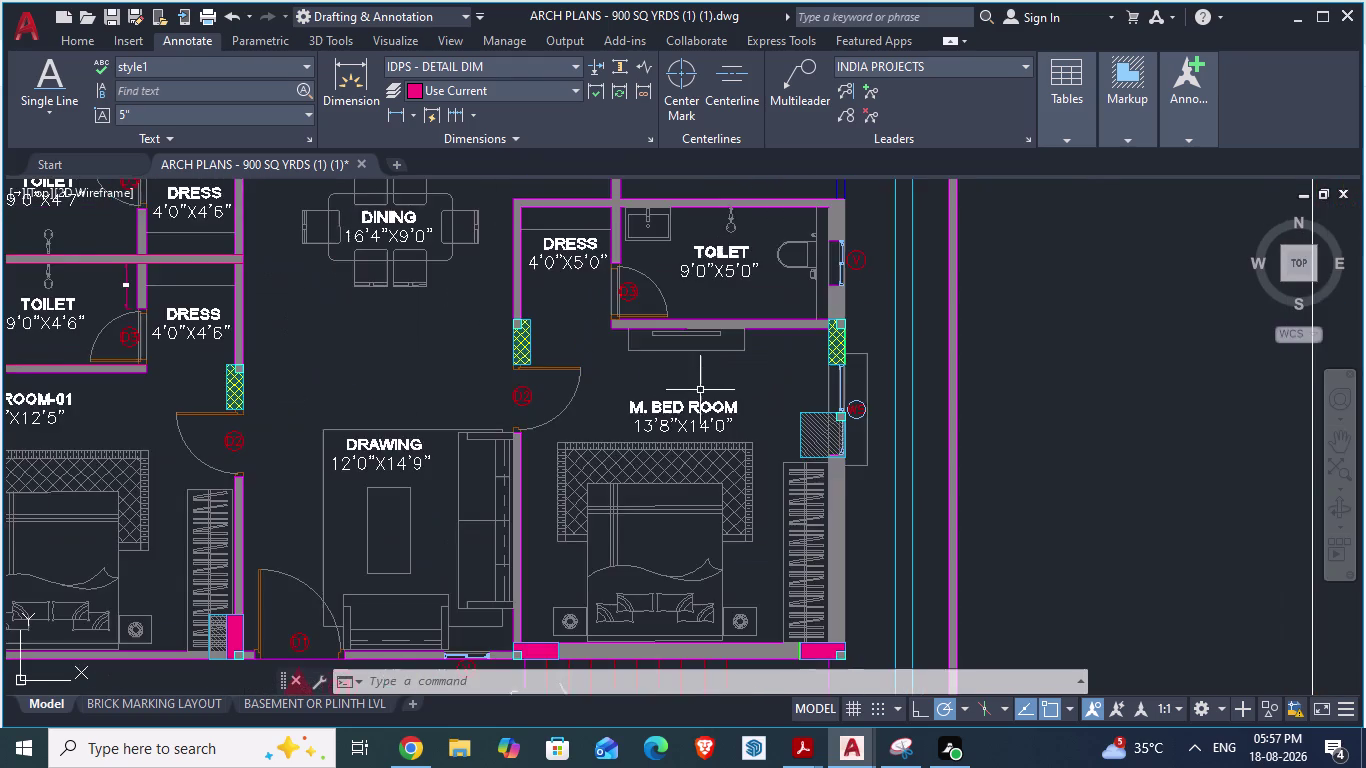
scroll(down, 3)
scroll(up, 3)
scroll(down, 3)
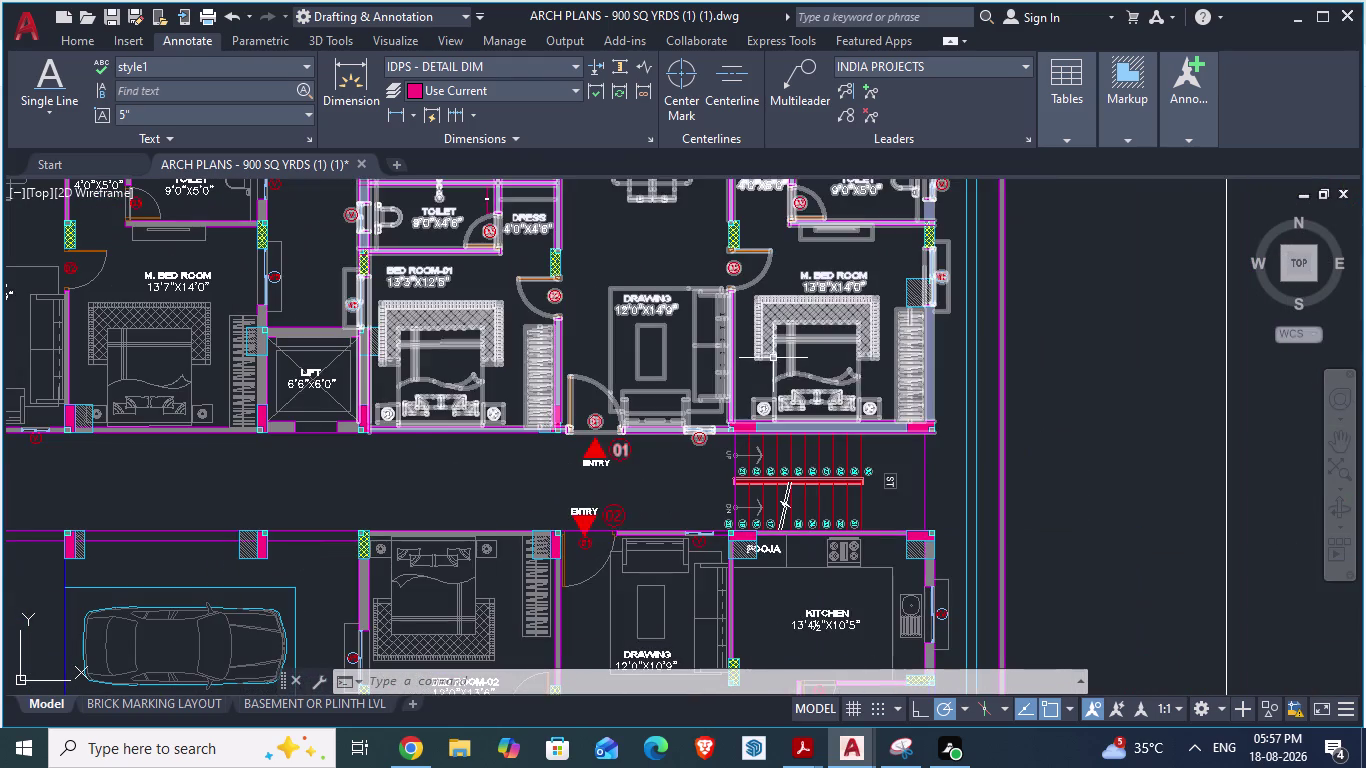
scroll(up, 3)
key(alt+Tab)
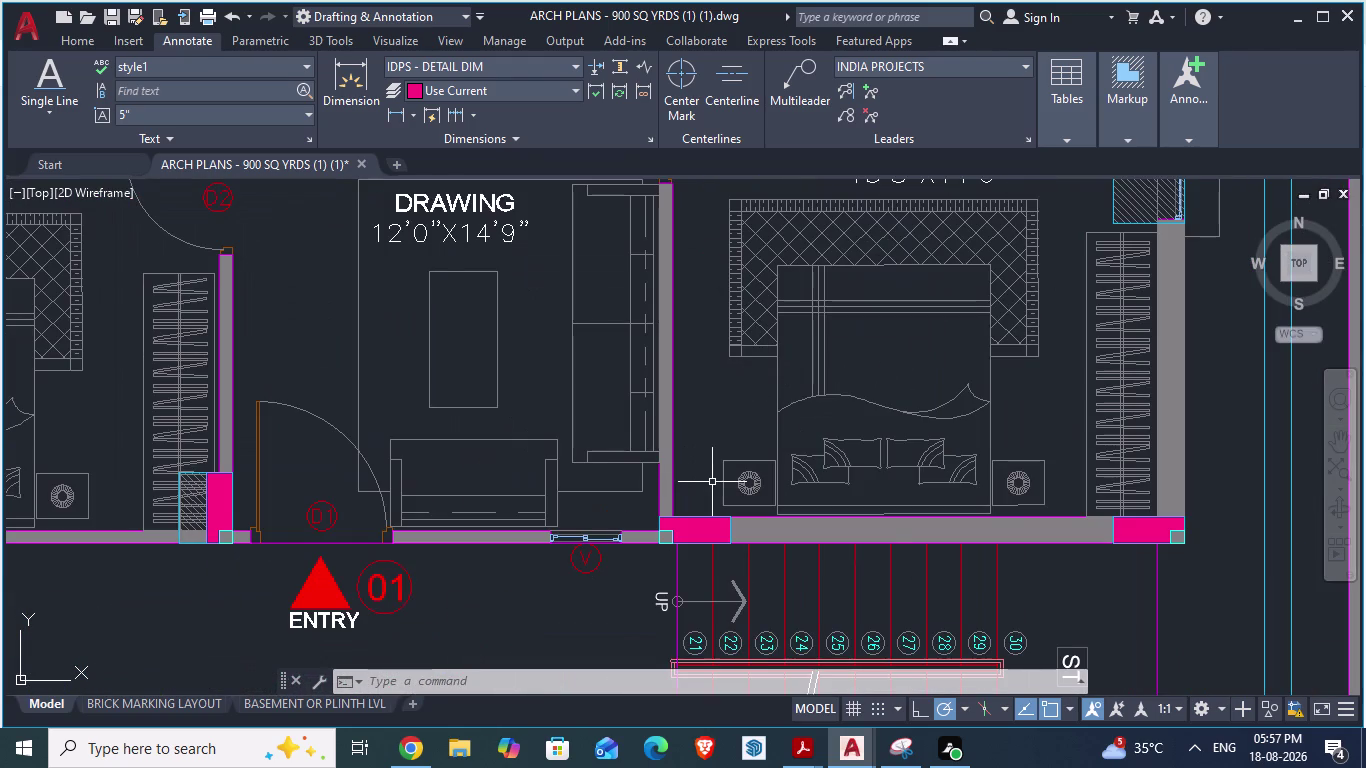
scroll(up, 3)
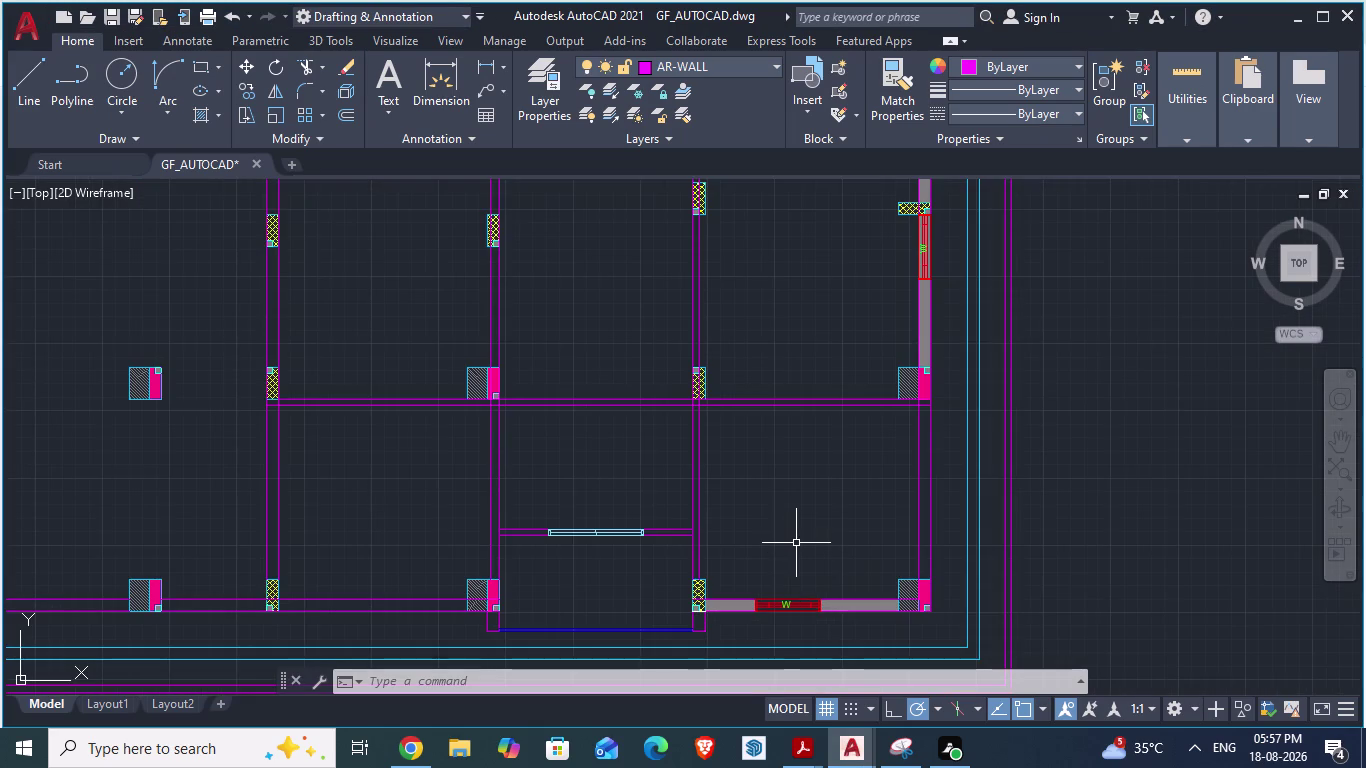
key(alt+Tab)
scroll(down, 3)
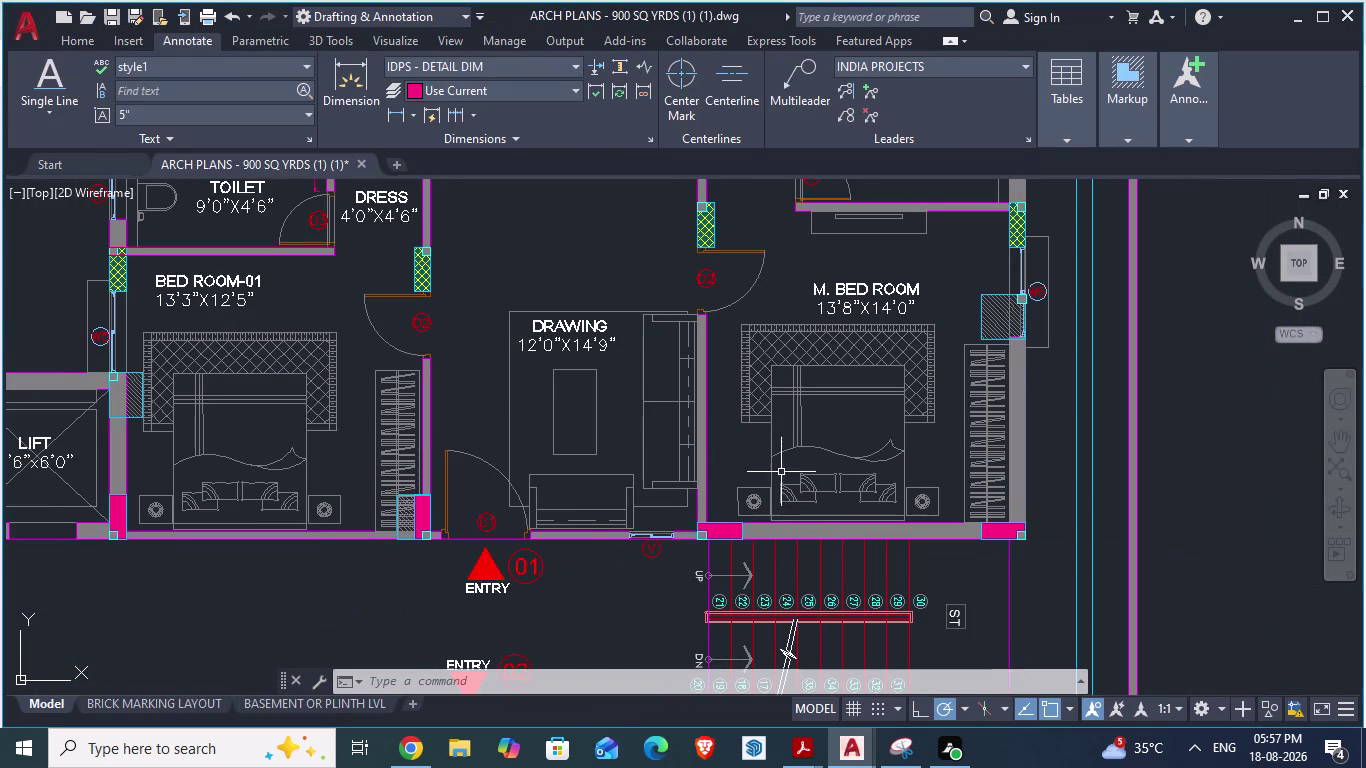
scroll(up, 3)
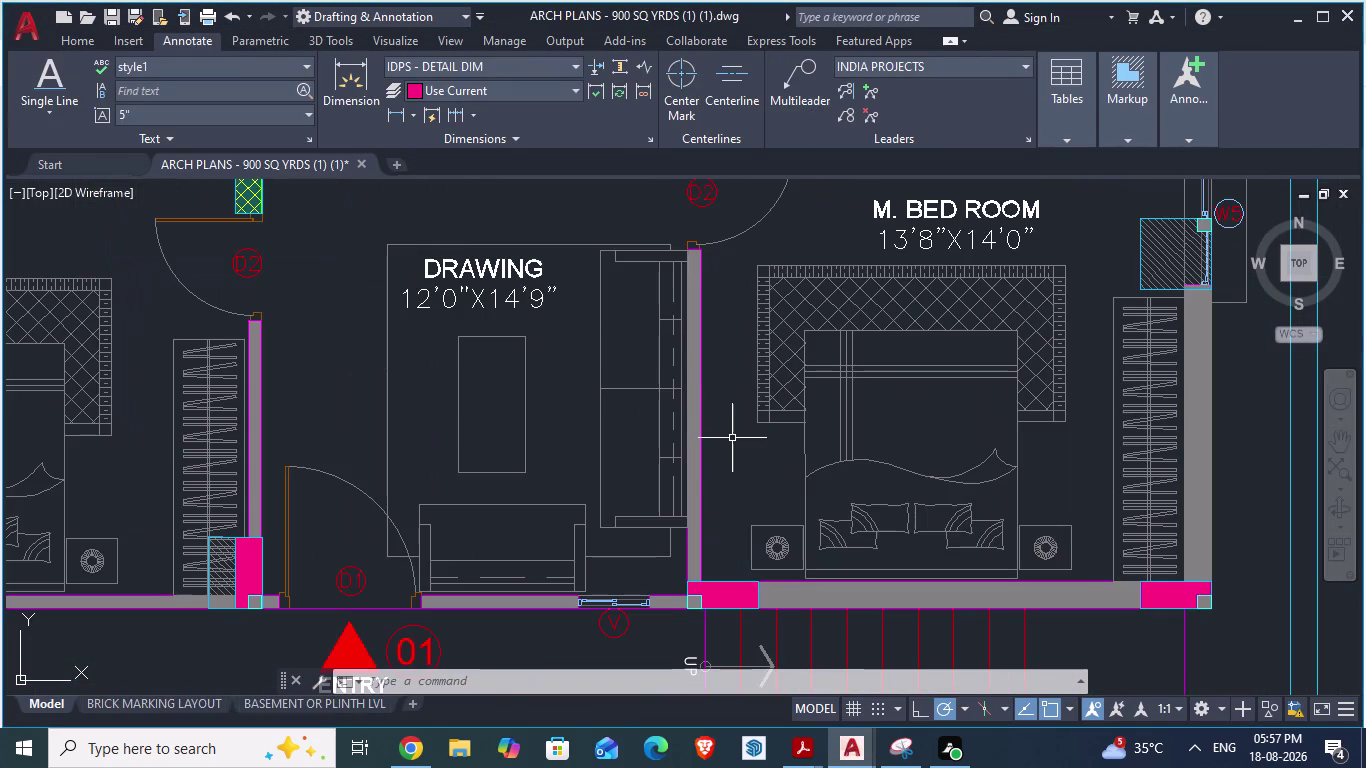
Start an aligned dimension (DAL) from a wall corner in the reference plan.
key(d)
key(a)
key(Return)
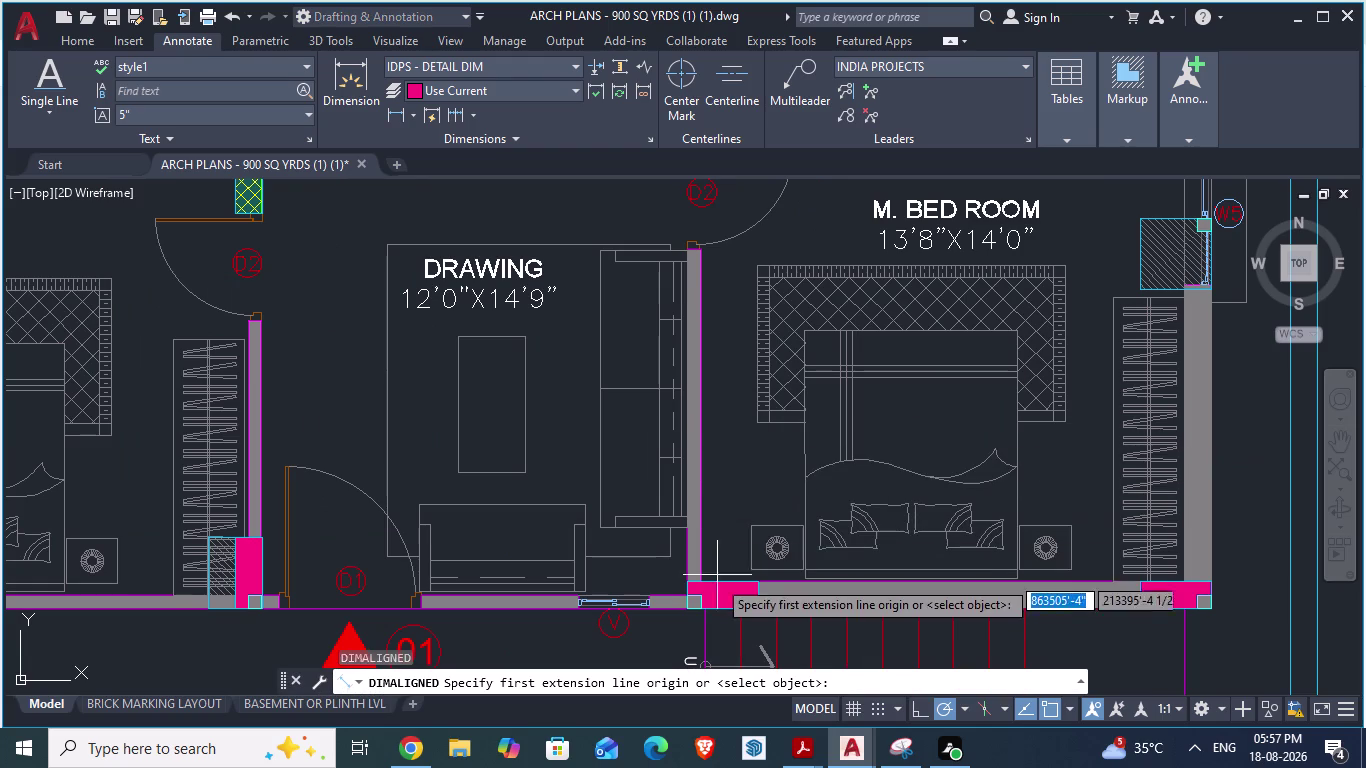
scroll(up, 3)
click(683, 583)
scroll(down, 3)
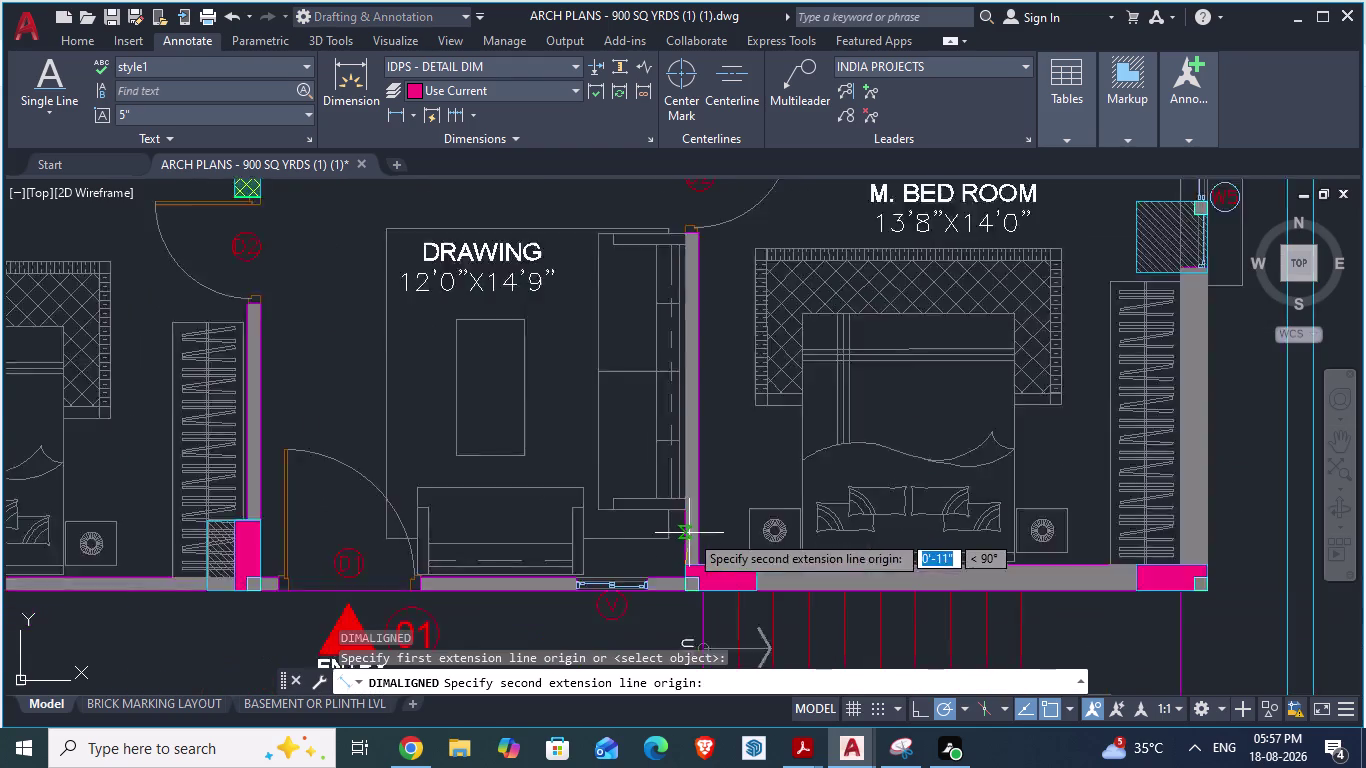
scroll(down, 3)
scroll(up, 3)
scroll(up, 3)
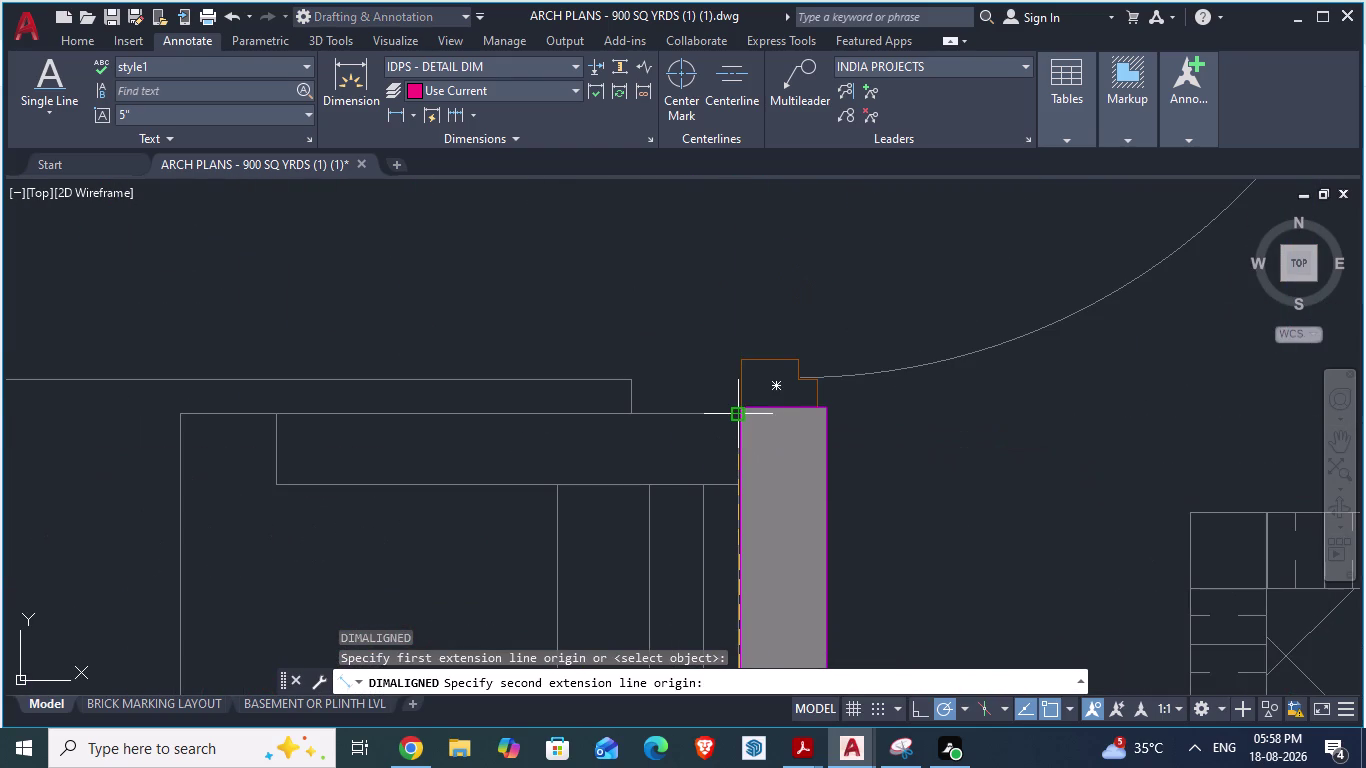
Compare GF_AUTOCAD against the reference plan while zooming to the wall being measured.
key(alt+Tab)
scroll(down, 3)
scroll(up, 3)
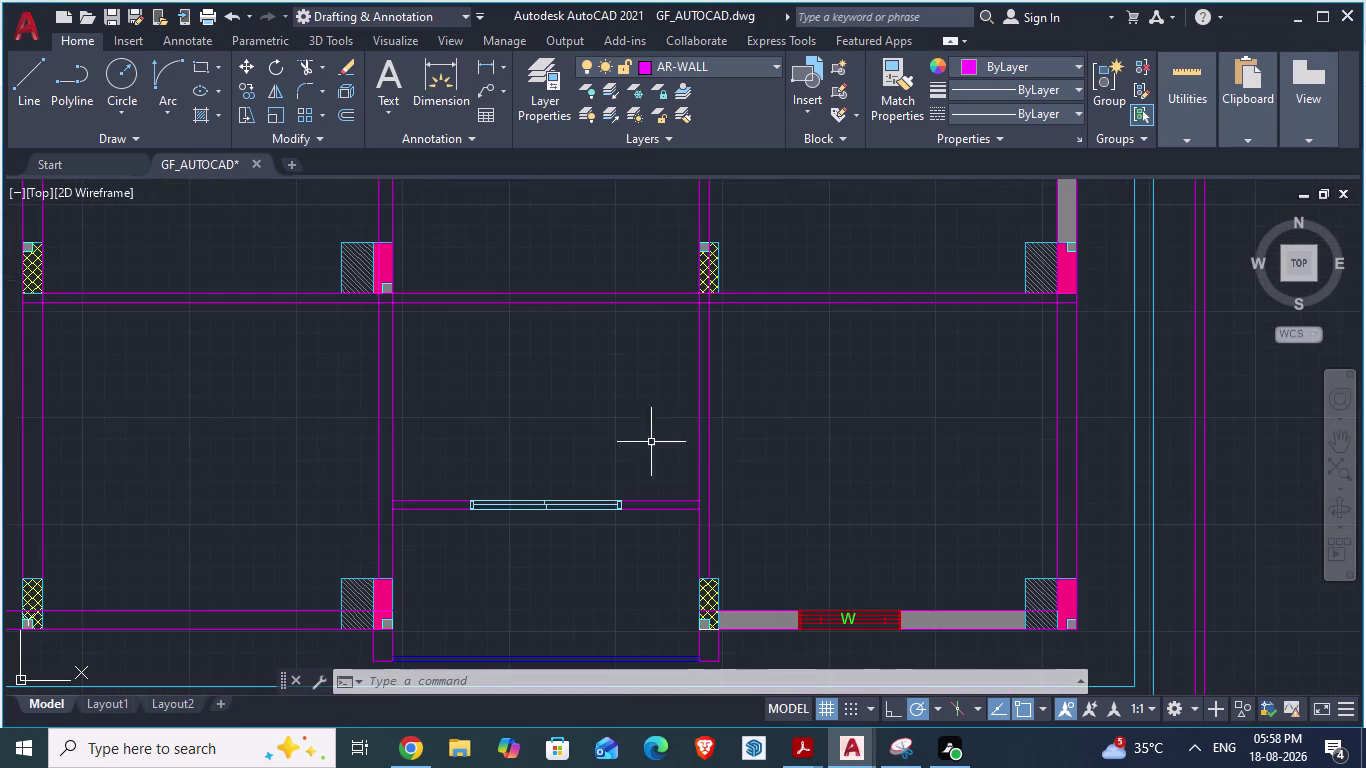
key(alt+Tab)
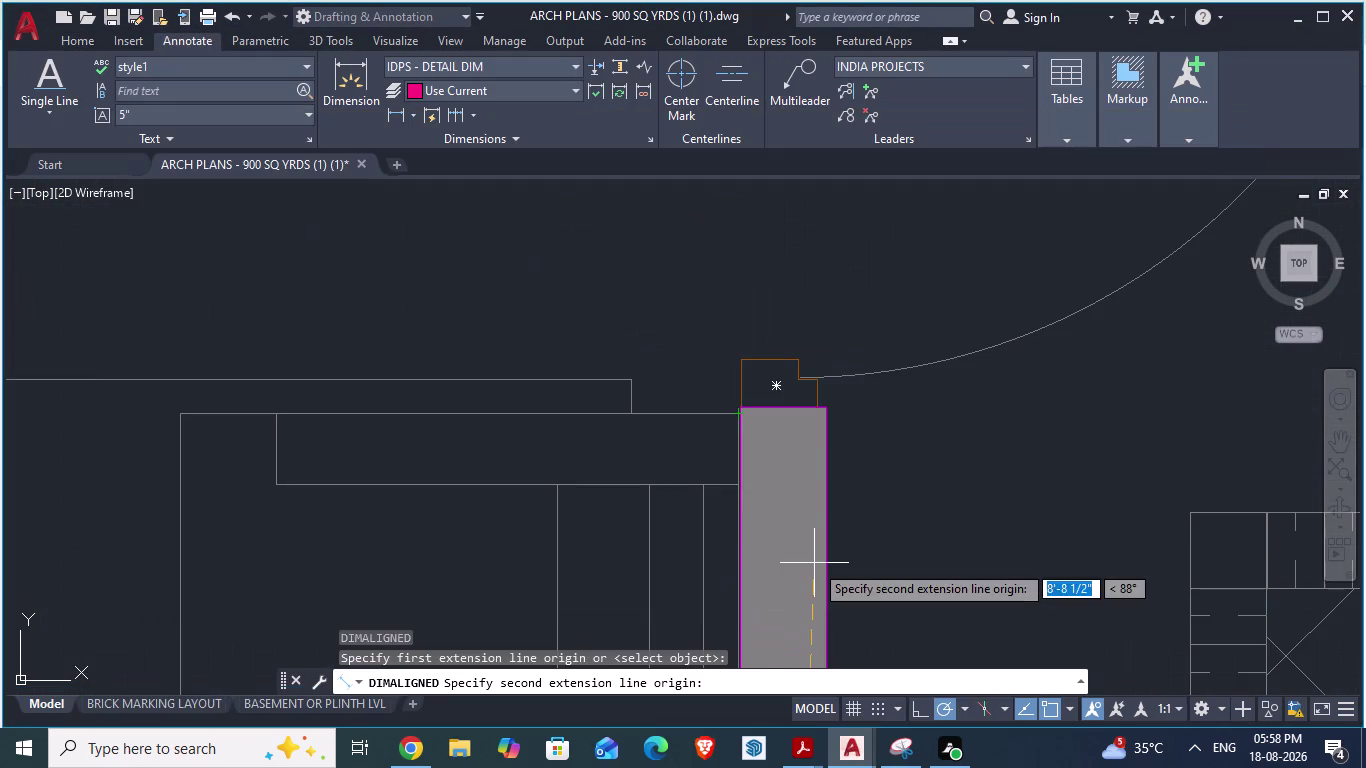
scroll(down, 3)
scroll(down, 3)
scroll(down, 3)
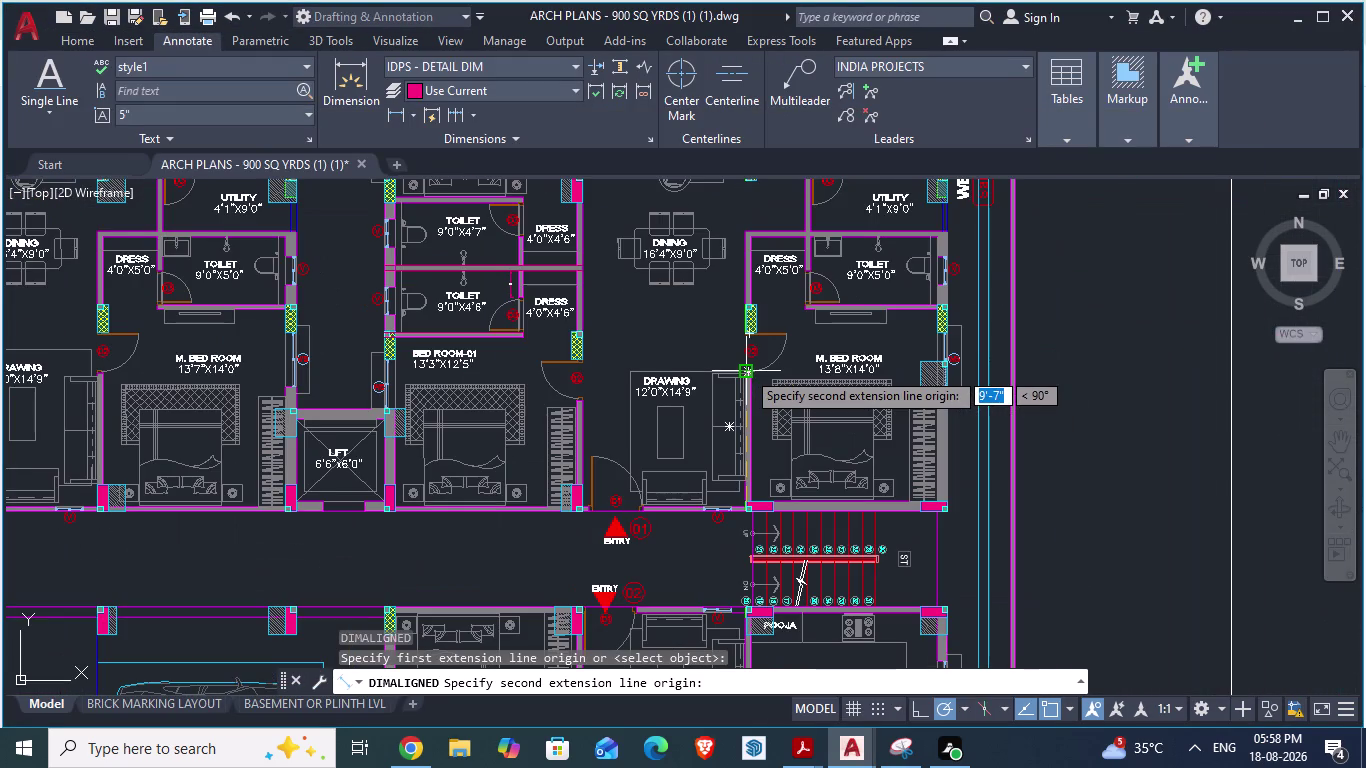
scroll(up, 3)
scroll(down, 3)
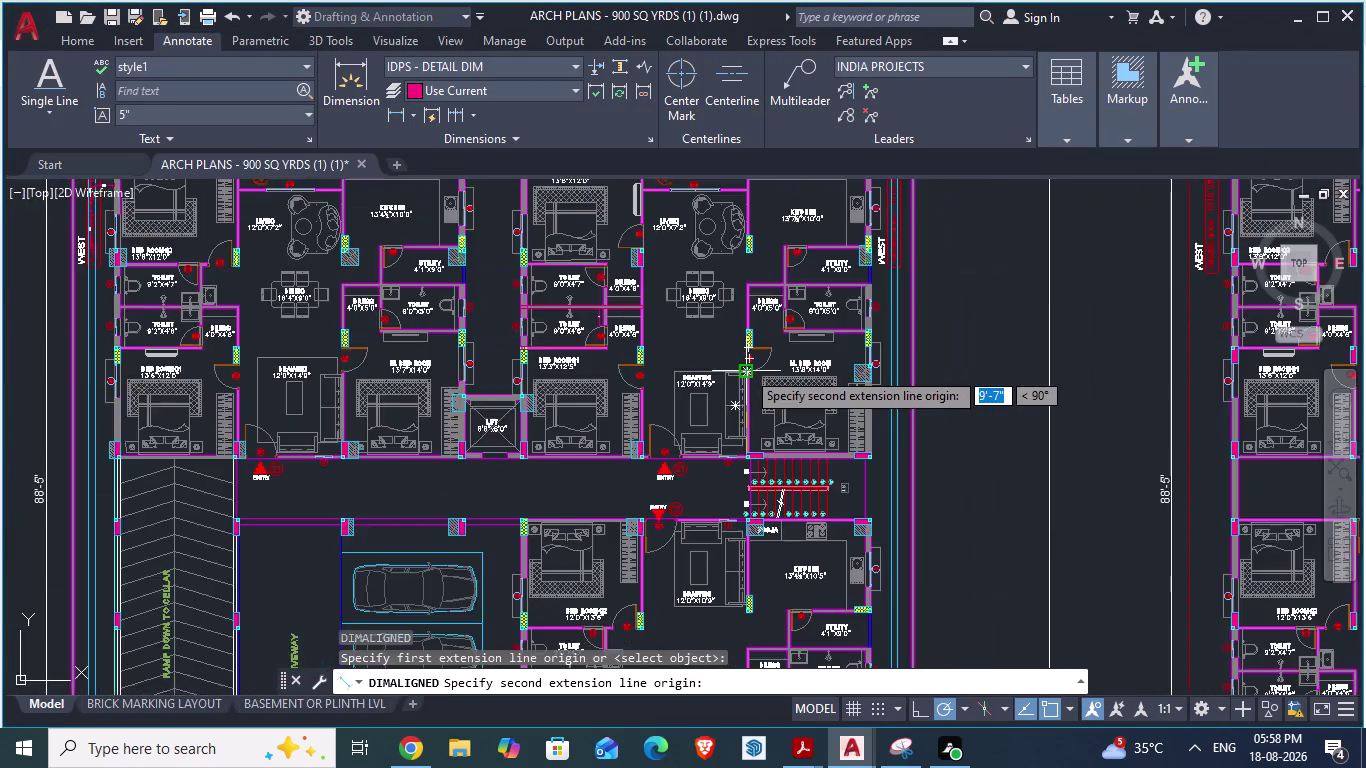
scroll(down, 3)
scroll(up, 3)
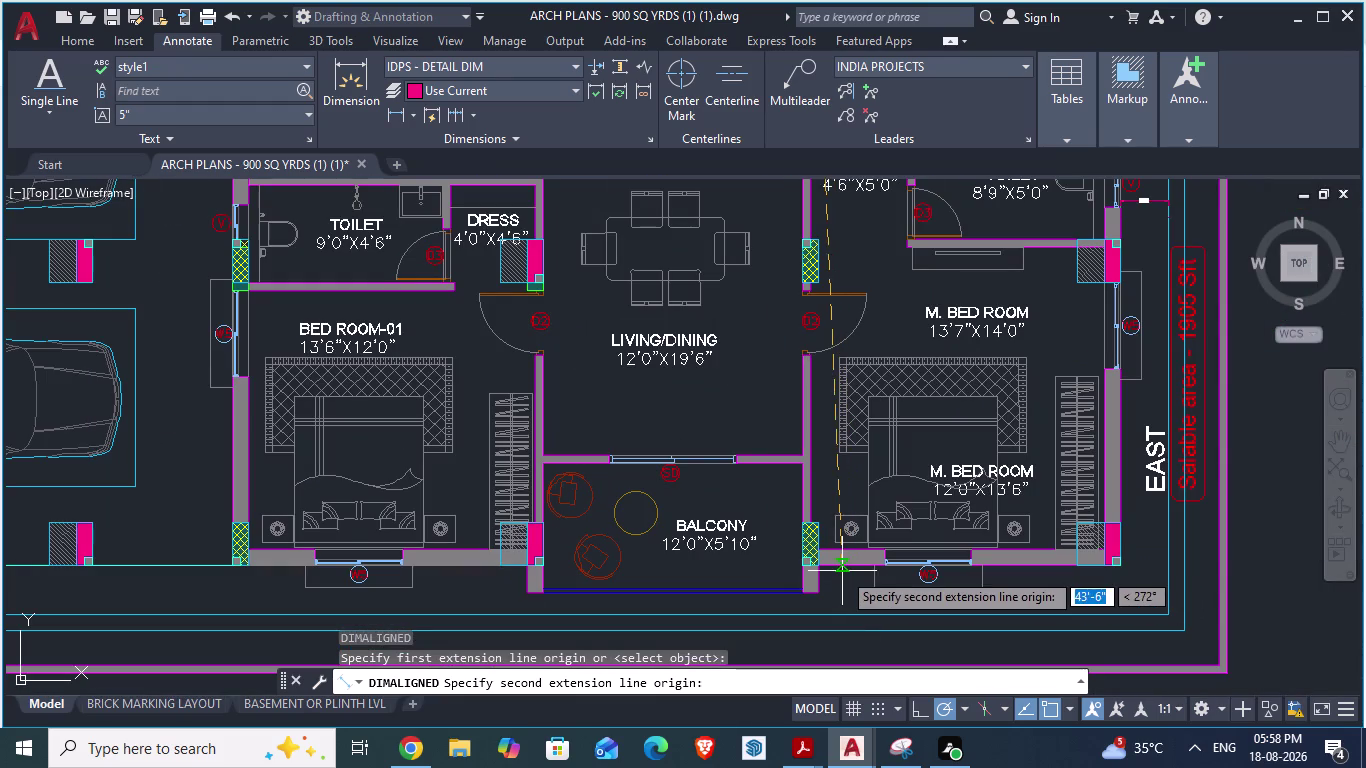
Cancel and remeasure the wall beside the living/dining door, about 7'-9".
key(Escape)
scroll(down, 3)
scroll(up, 3)
scroll(up, 3)
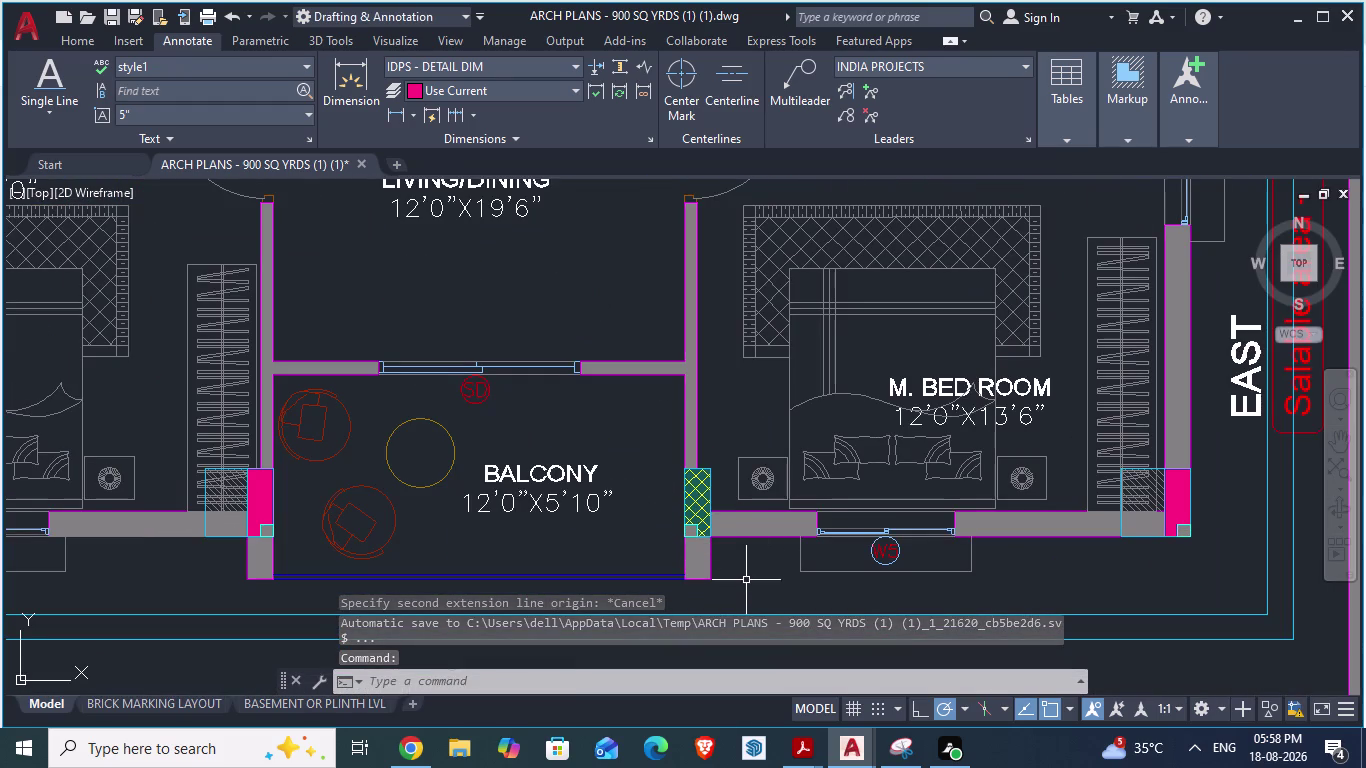
key(space)
scroll(up, 3)
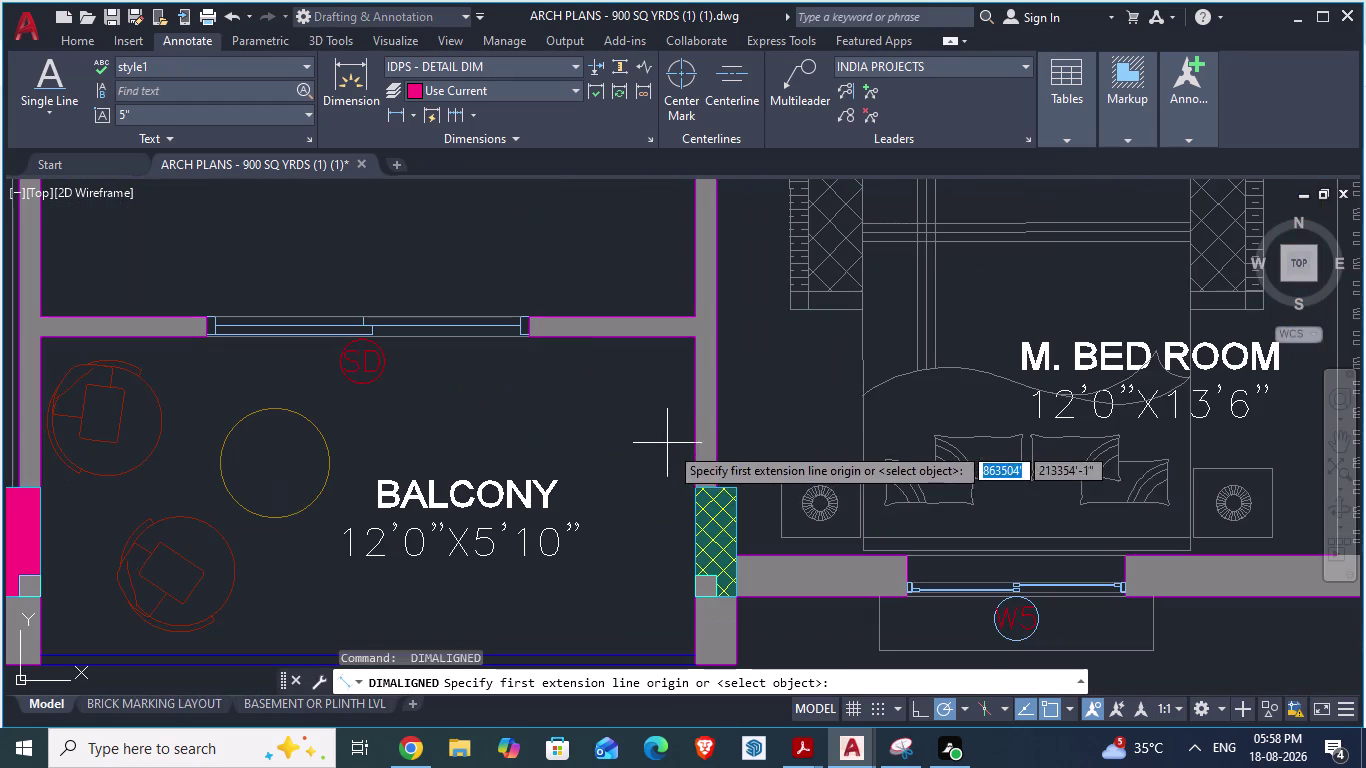
click(699, 482)
scroll(down, 3)
scroll(up, 3)
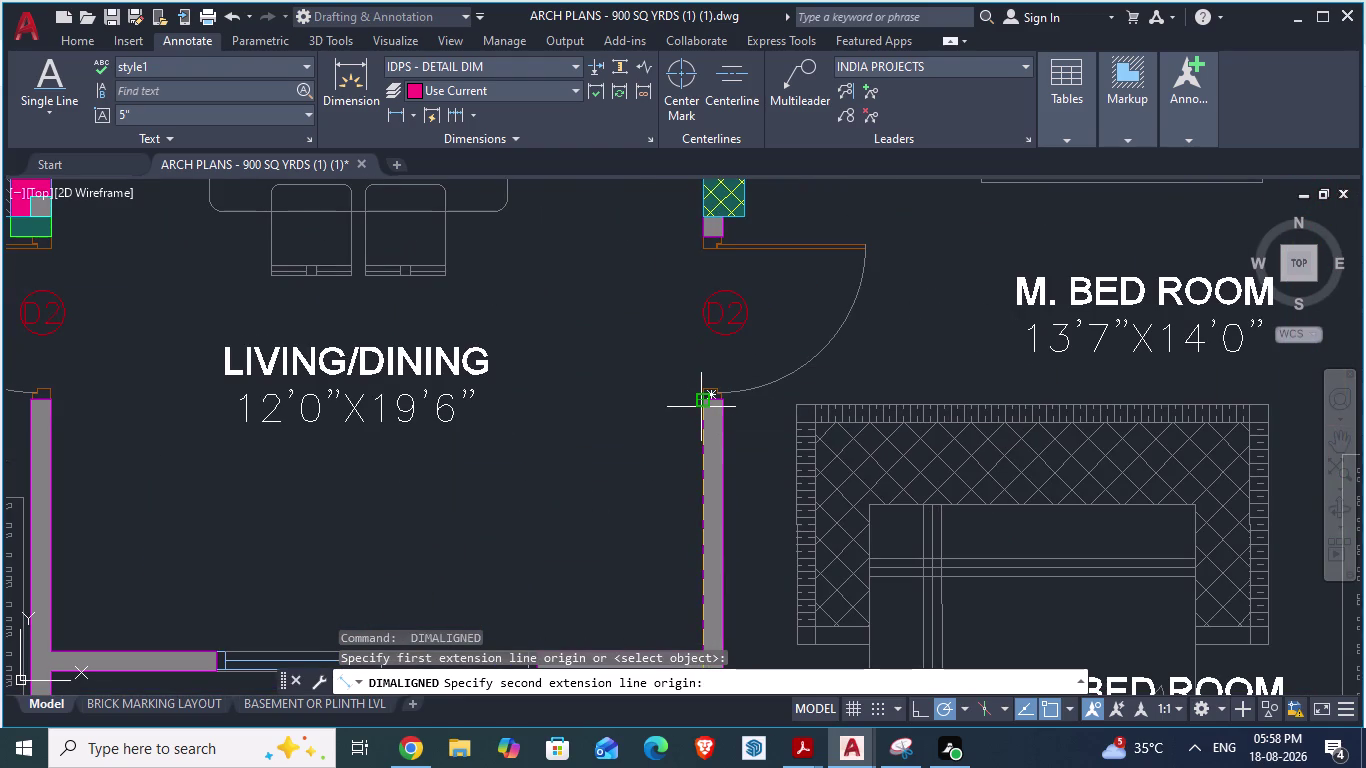
scroll(up, 3)
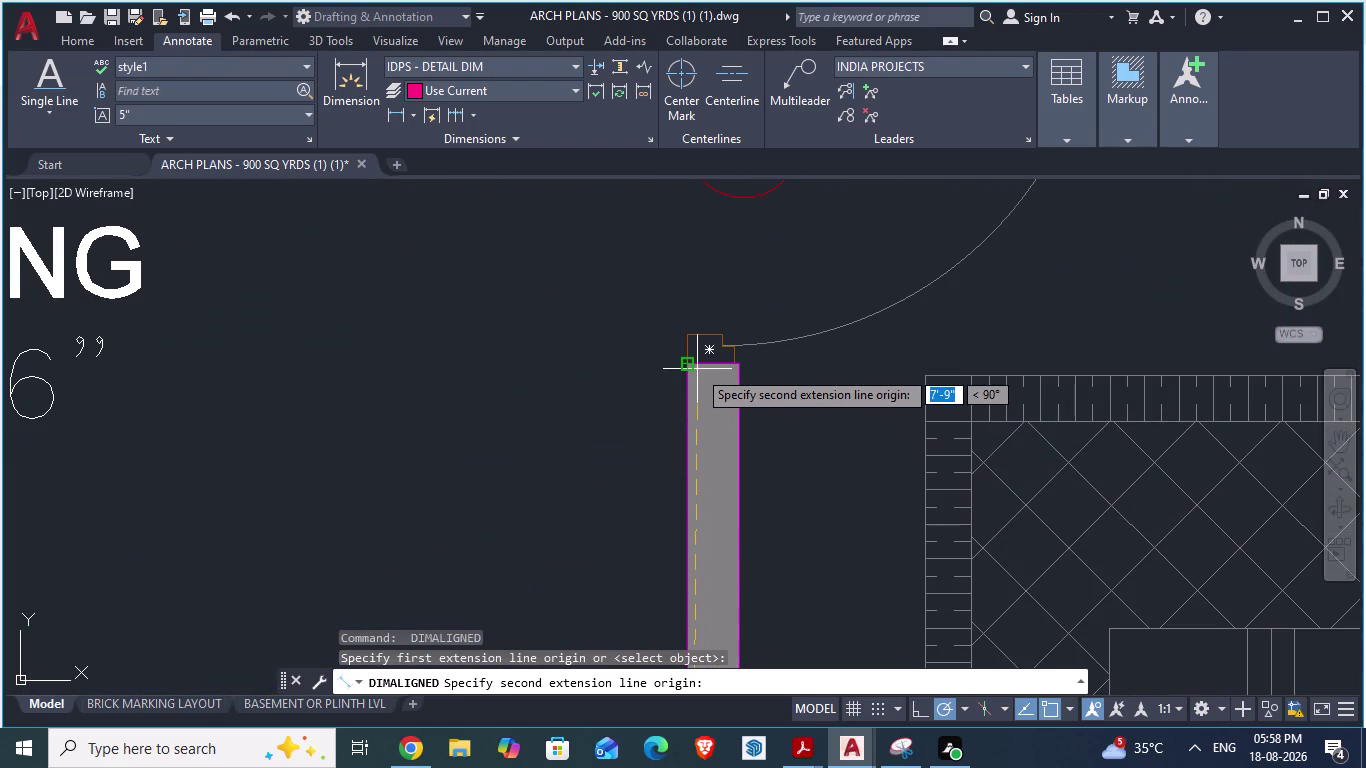
key(alt+Tab)
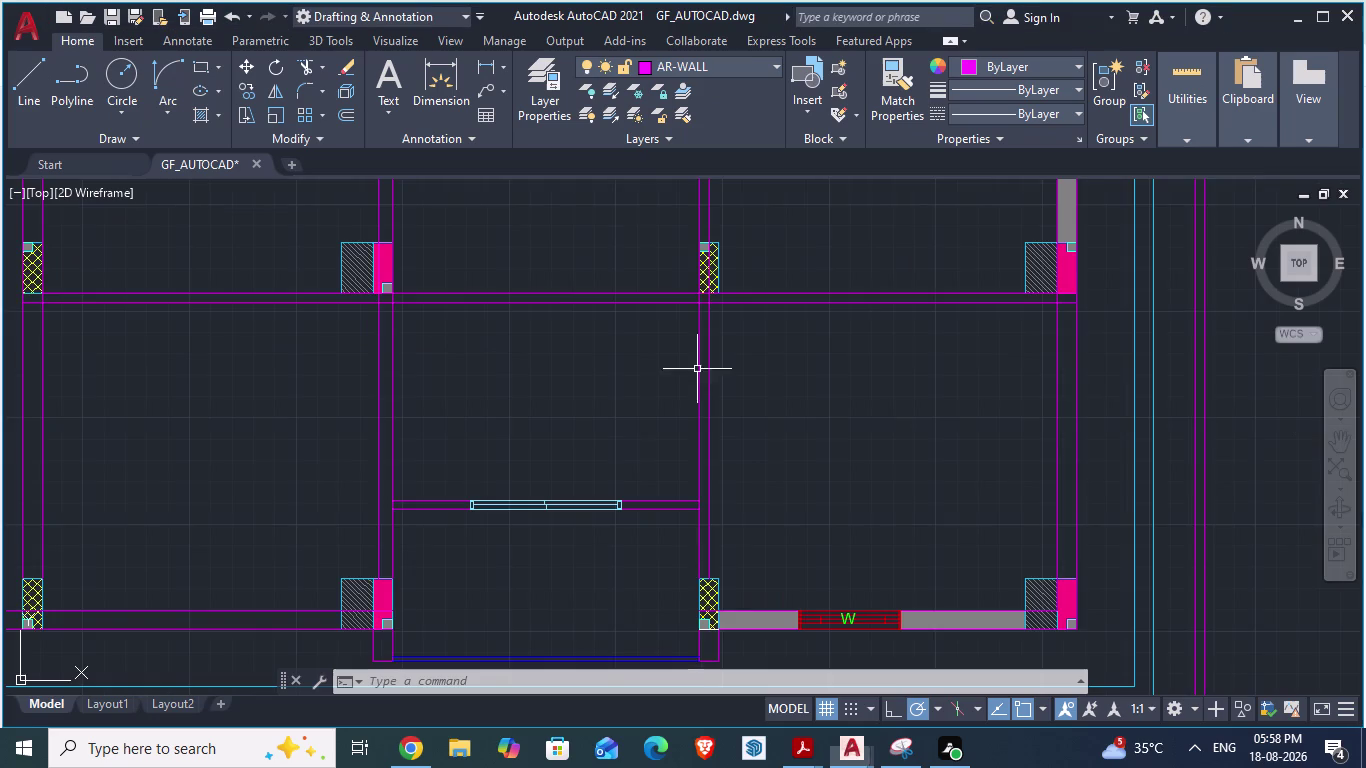
Zoom the ground-floor plan, then open and dismiss the Insert block palette.
scroll(down, 3)
scroll(up, 3)
scroll(up, 3)
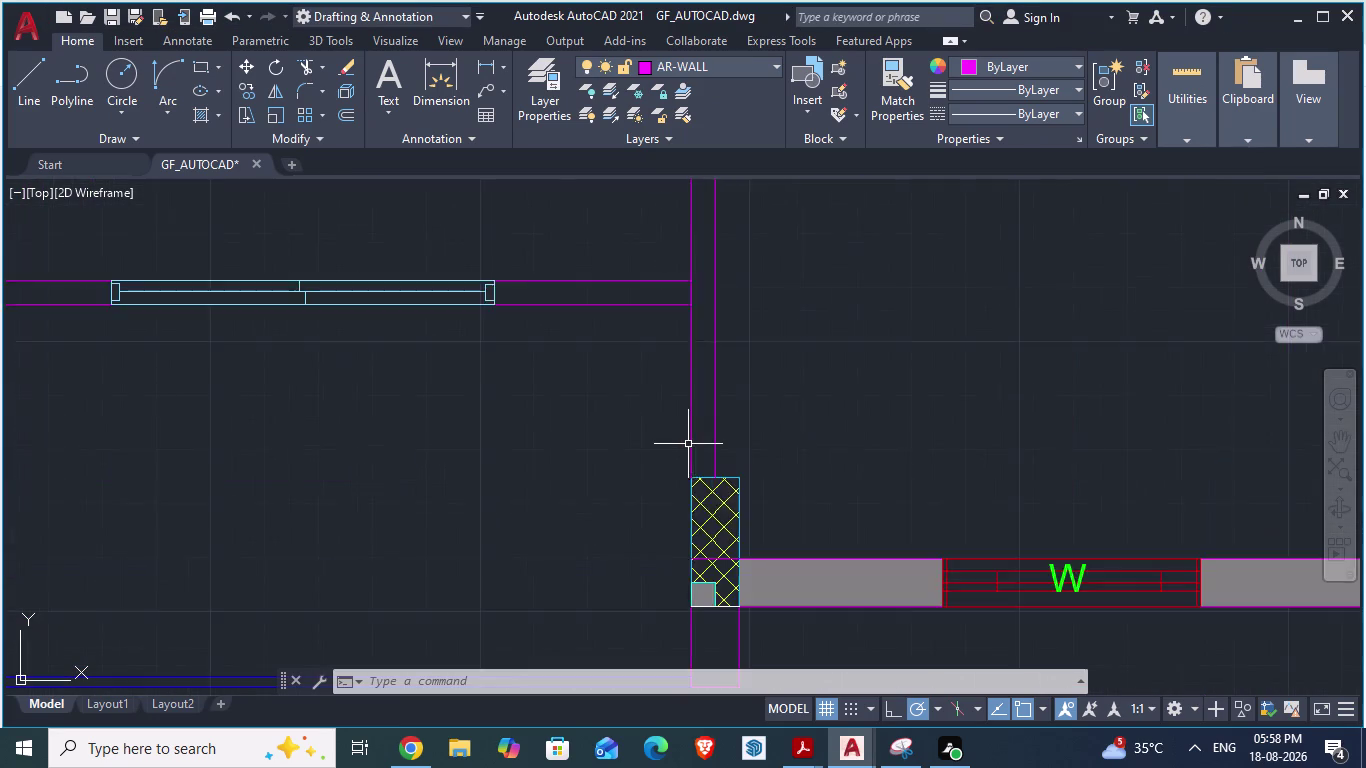
scroll(up, 3)
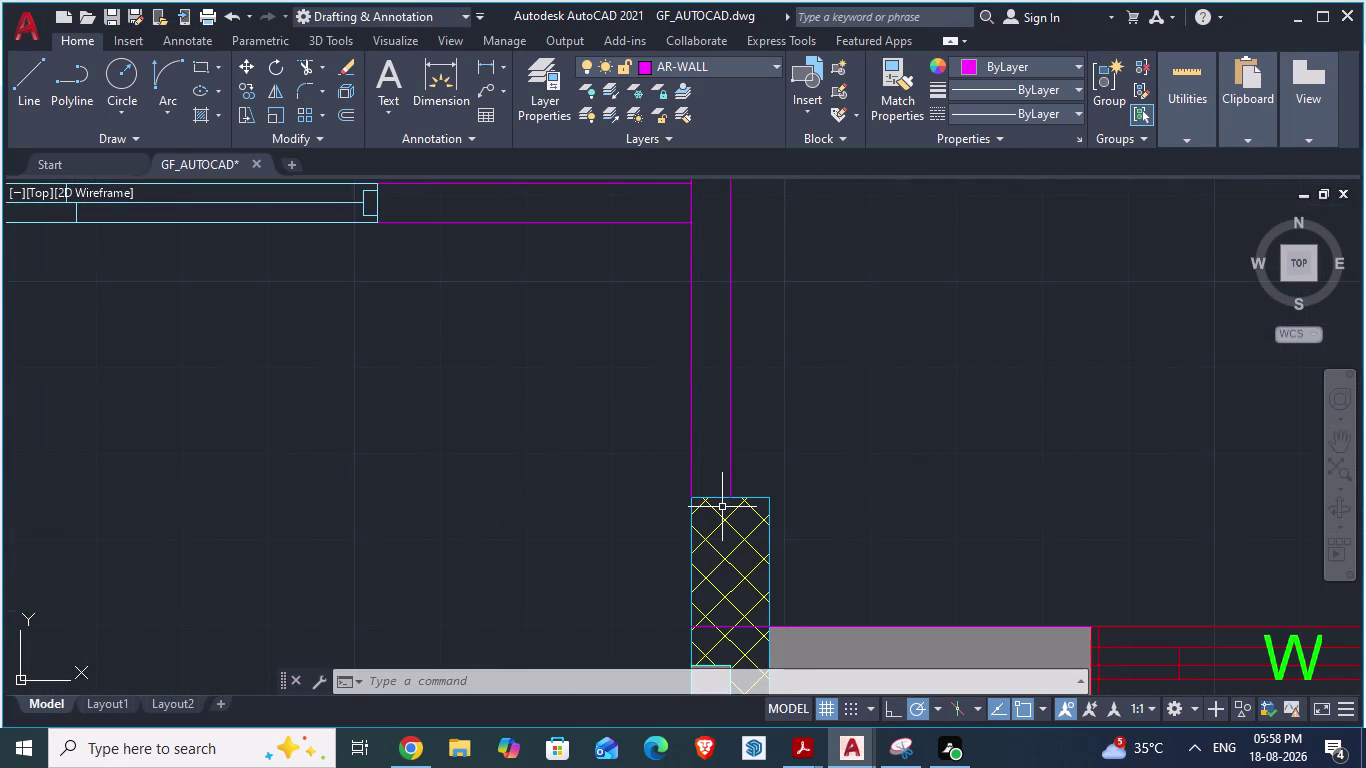
key(i)
key(Return)
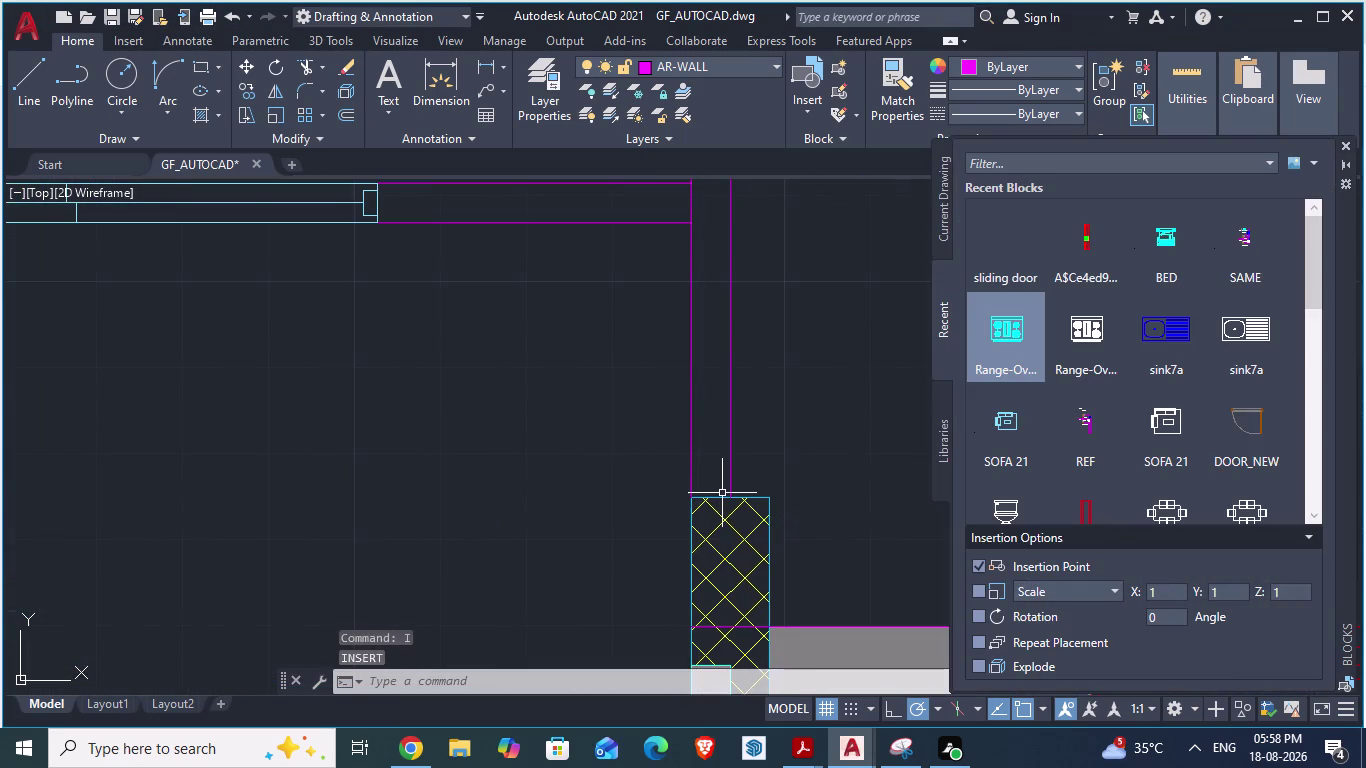
click(1347, 145)
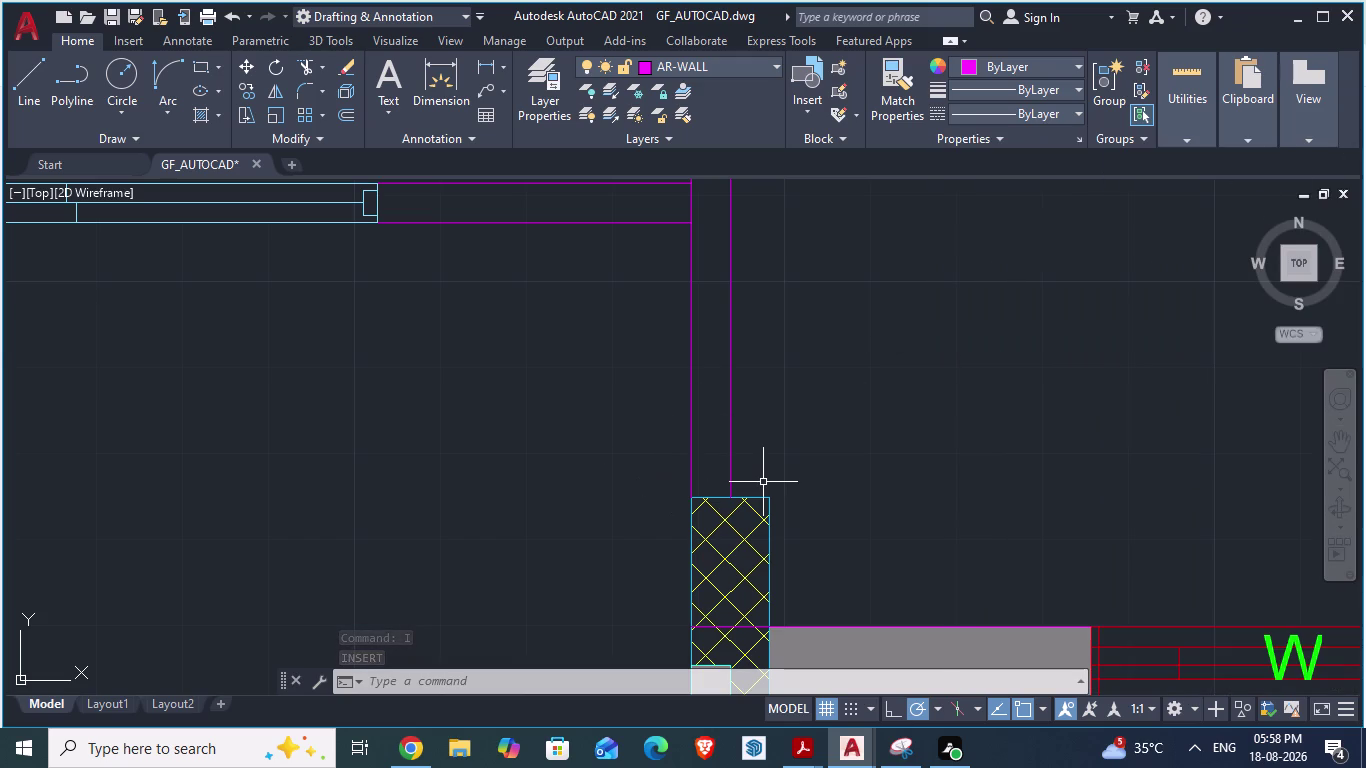
Draw a 7'9" wall line up from the column beside the W window, plus a top segment.
key(l)
key(Return)
click(751, 499)
scroll(down, 3)
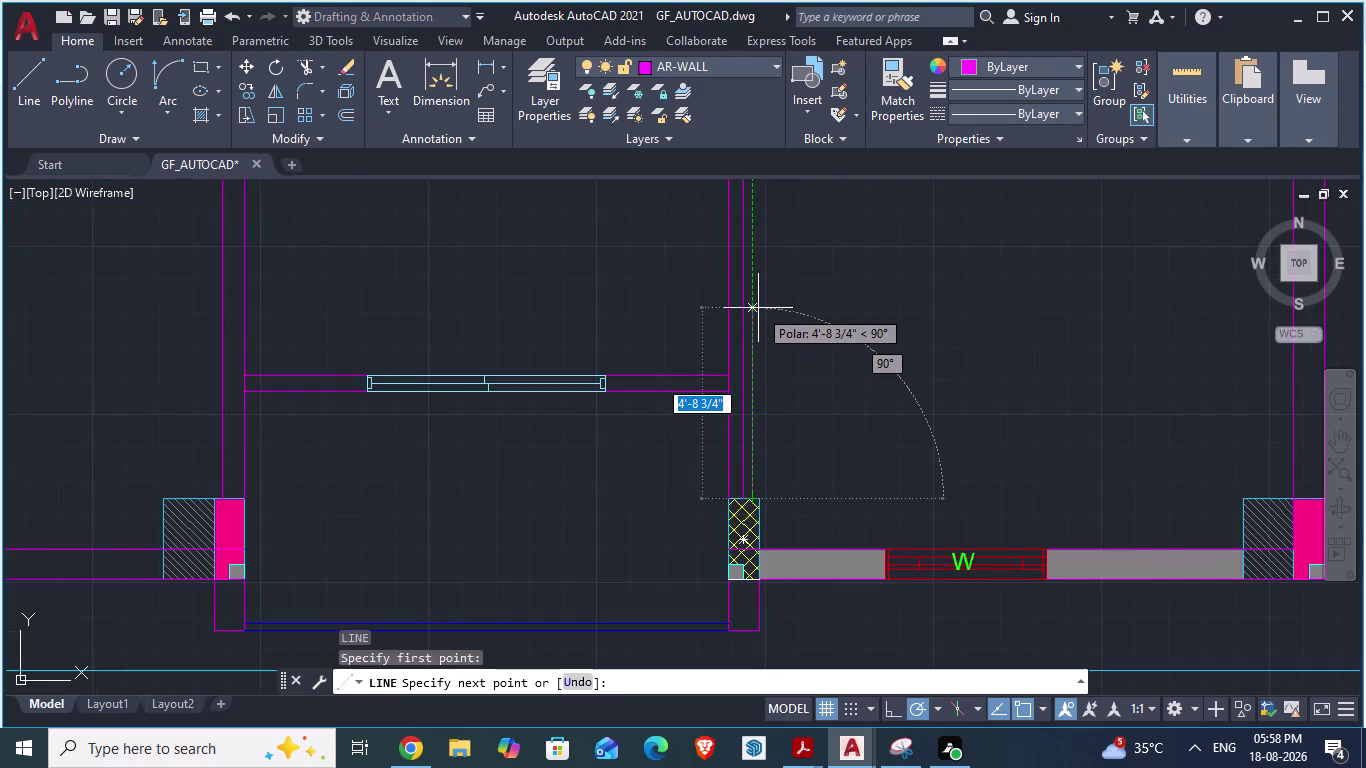
text(7'9)
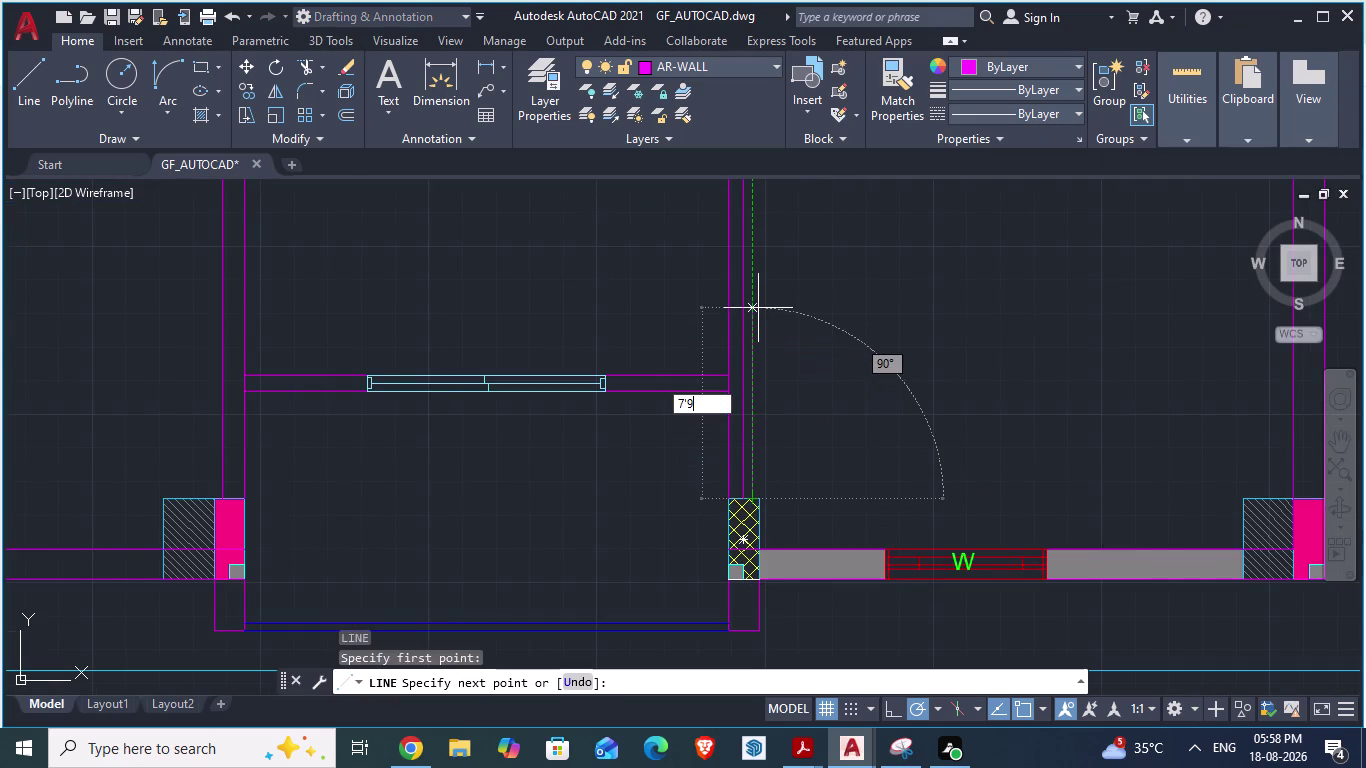
key(shift+quotedbl)
key(Return)
scroll(down, 3)
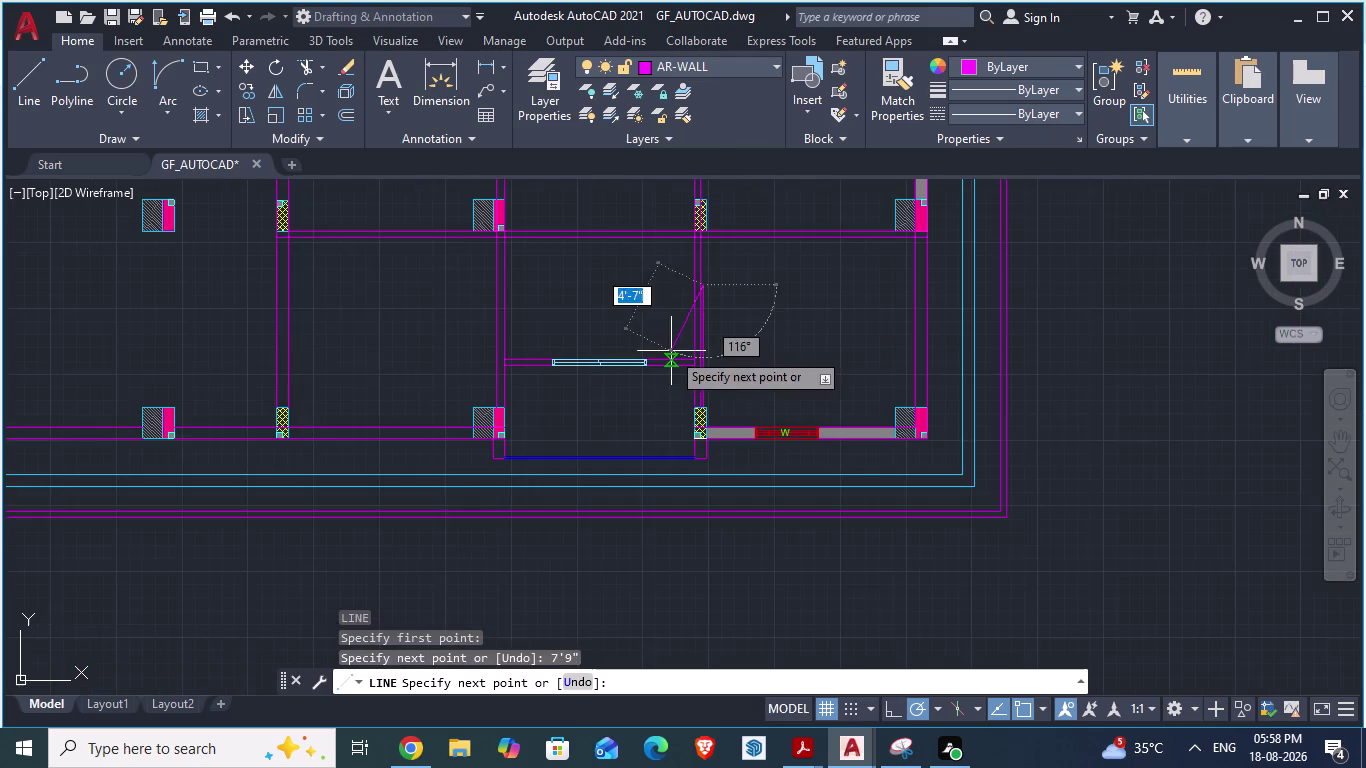
scroll(up, 3)
click(650, 286)
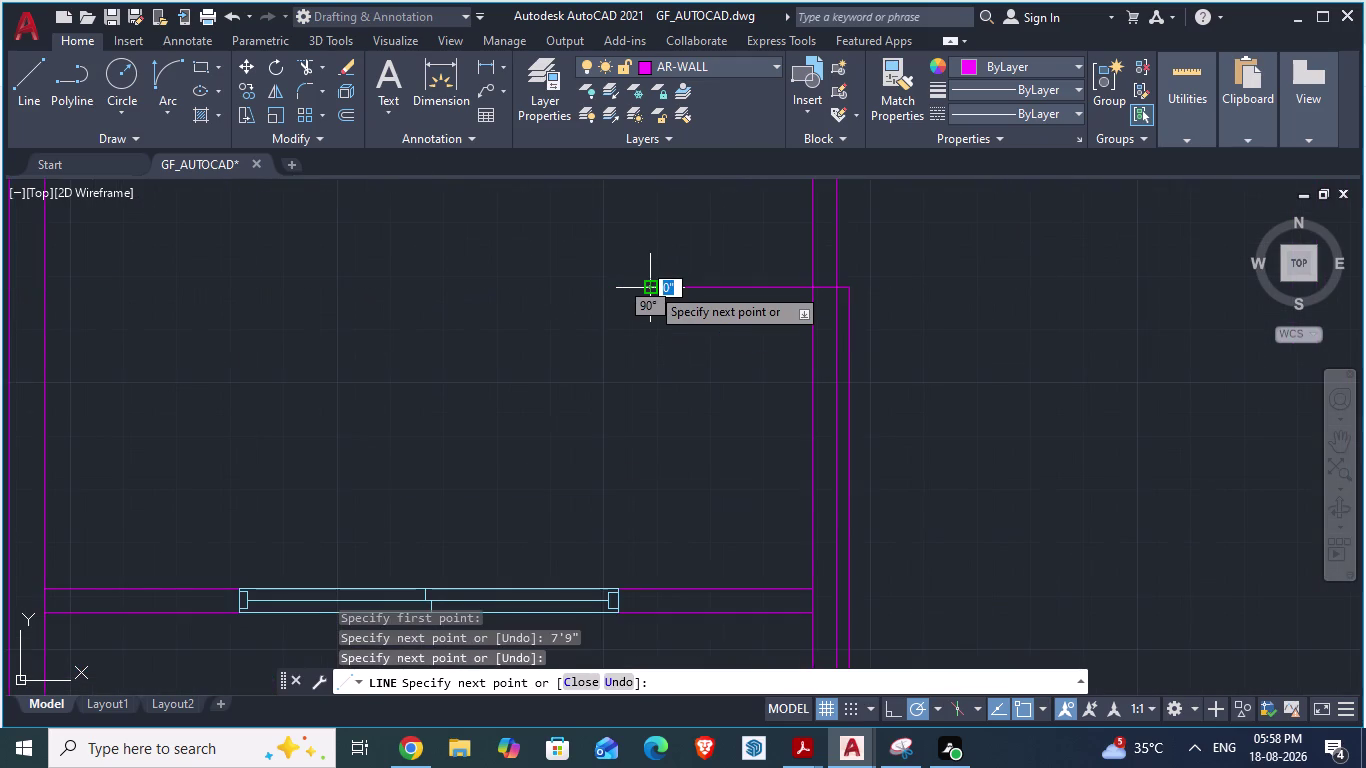
key(Return)
scroll(down, 3)
key(alt+Tab)
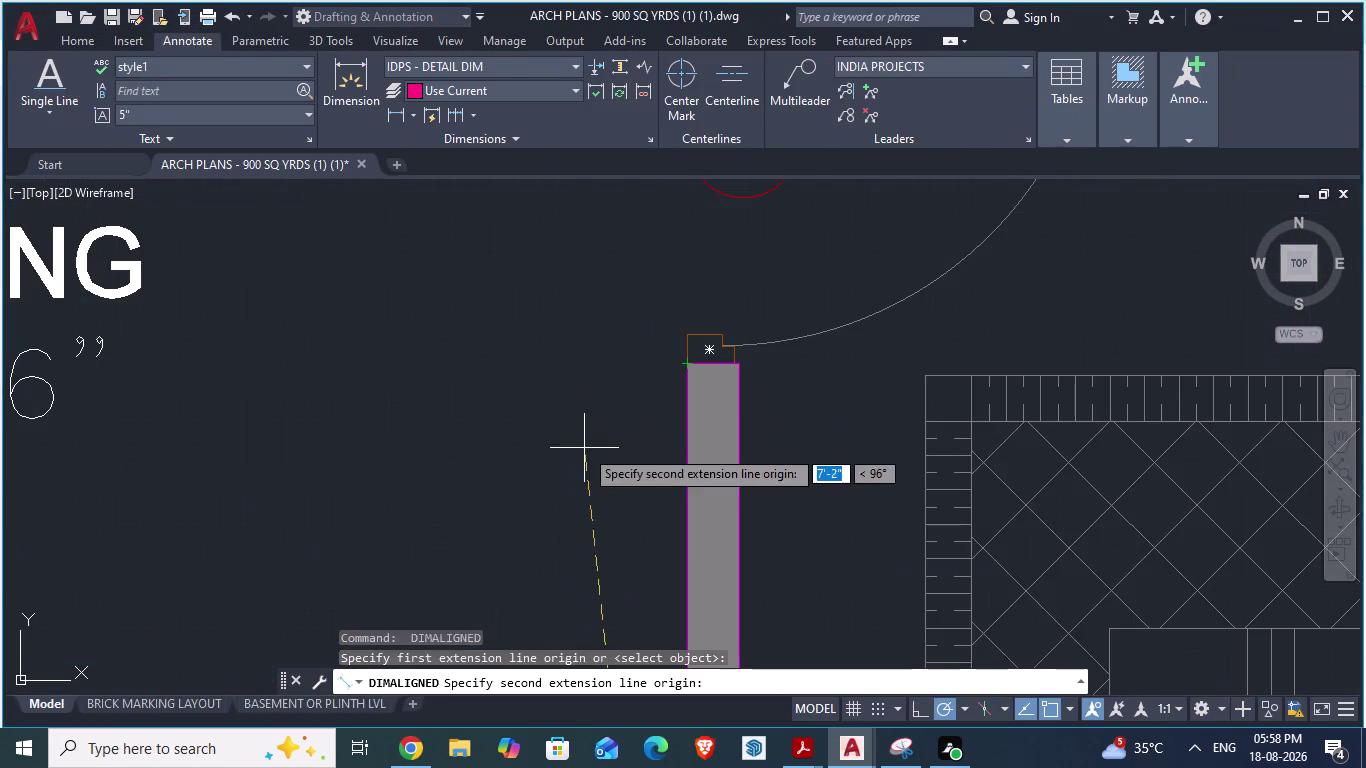
Restart the aligned wall measurement in ARCH PLANS, picking the door frame as start.
scroll(down, 3)
key(Escape)
scroll(up, 3)
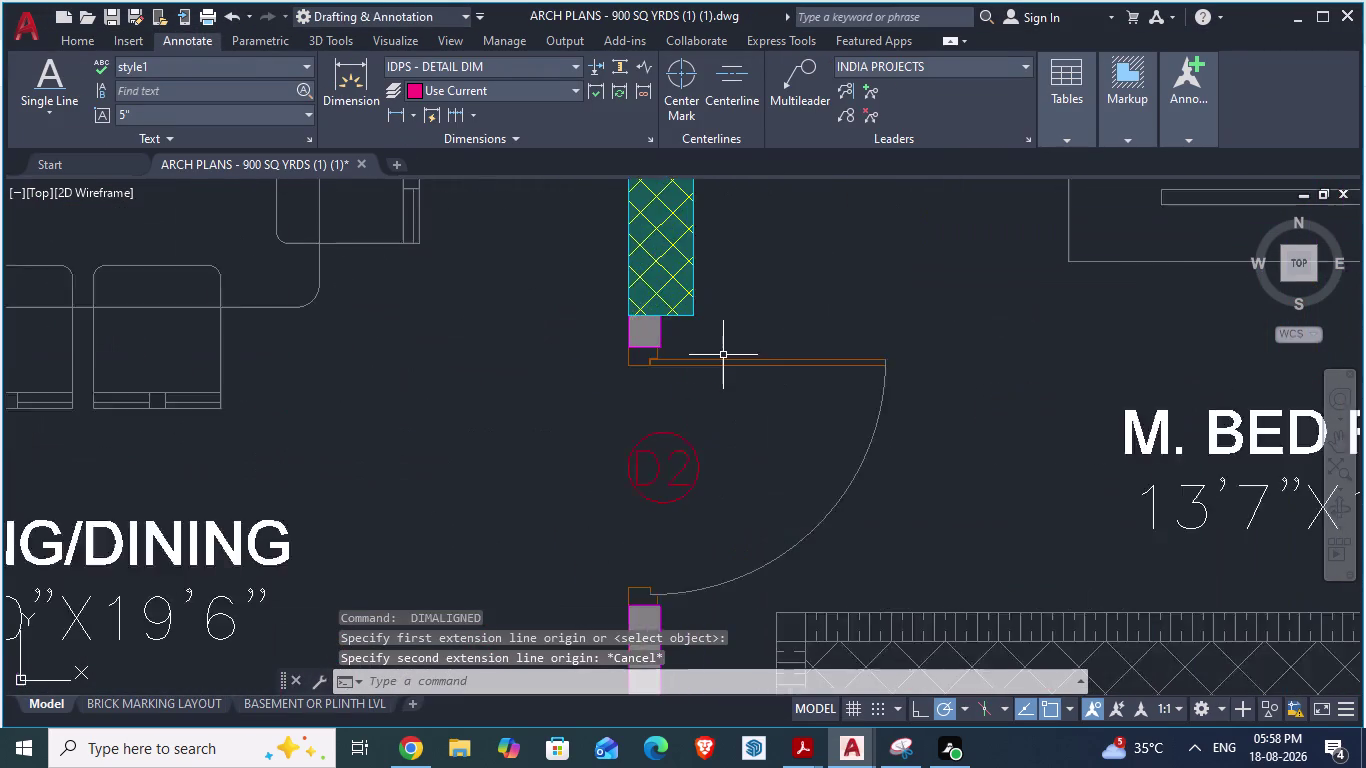
scroll(up, 3)
key(space)
scroll(up, 3)
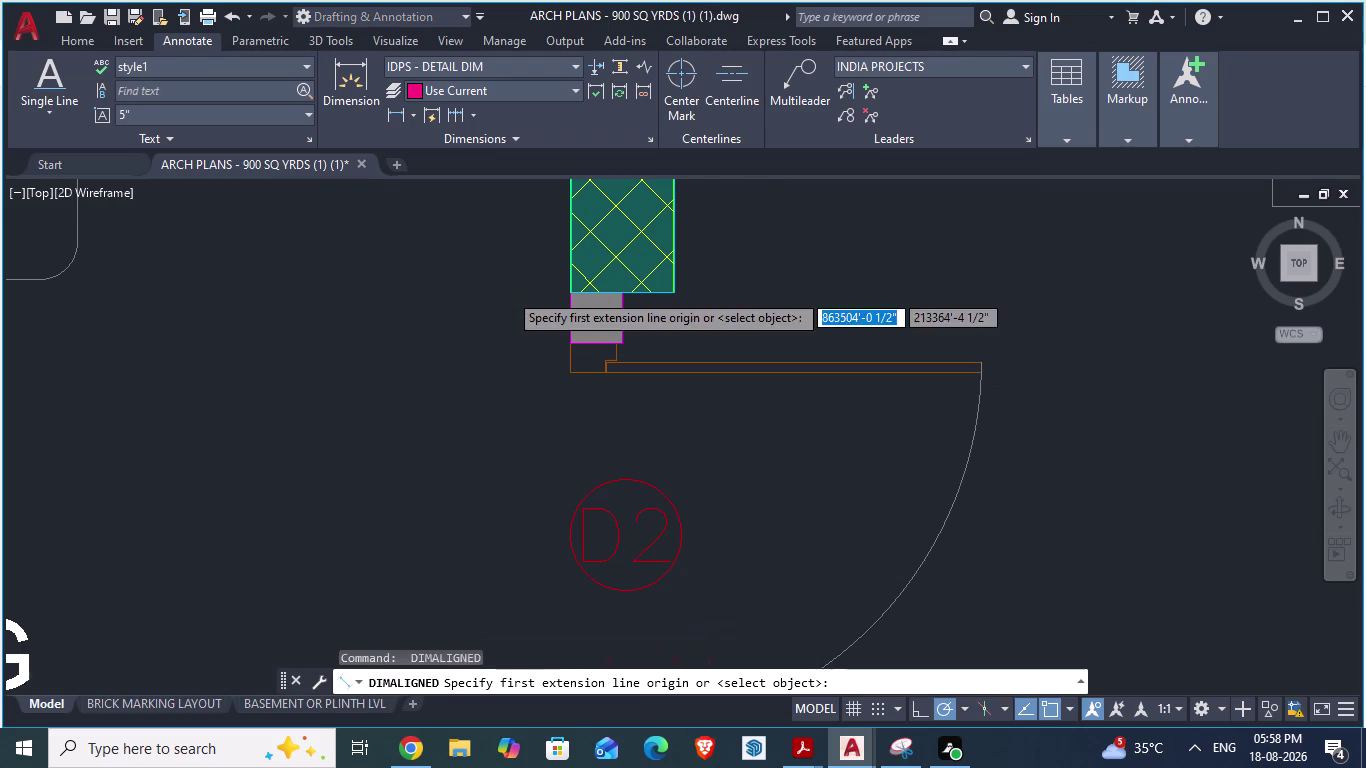
click(611, 297)
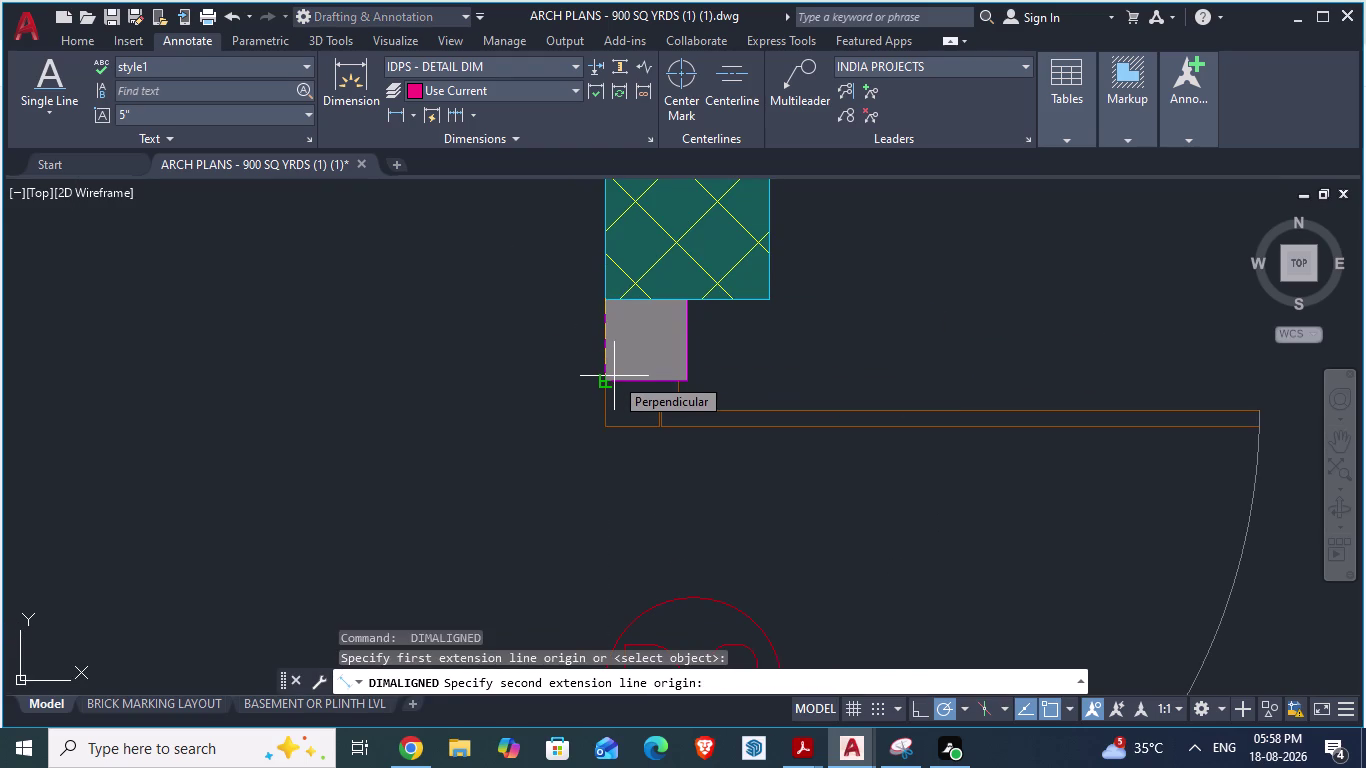
In the ground-floor plan, trim the two stray vertical lines below the wall.
key(alt+Tab)
scroll(up, 3)
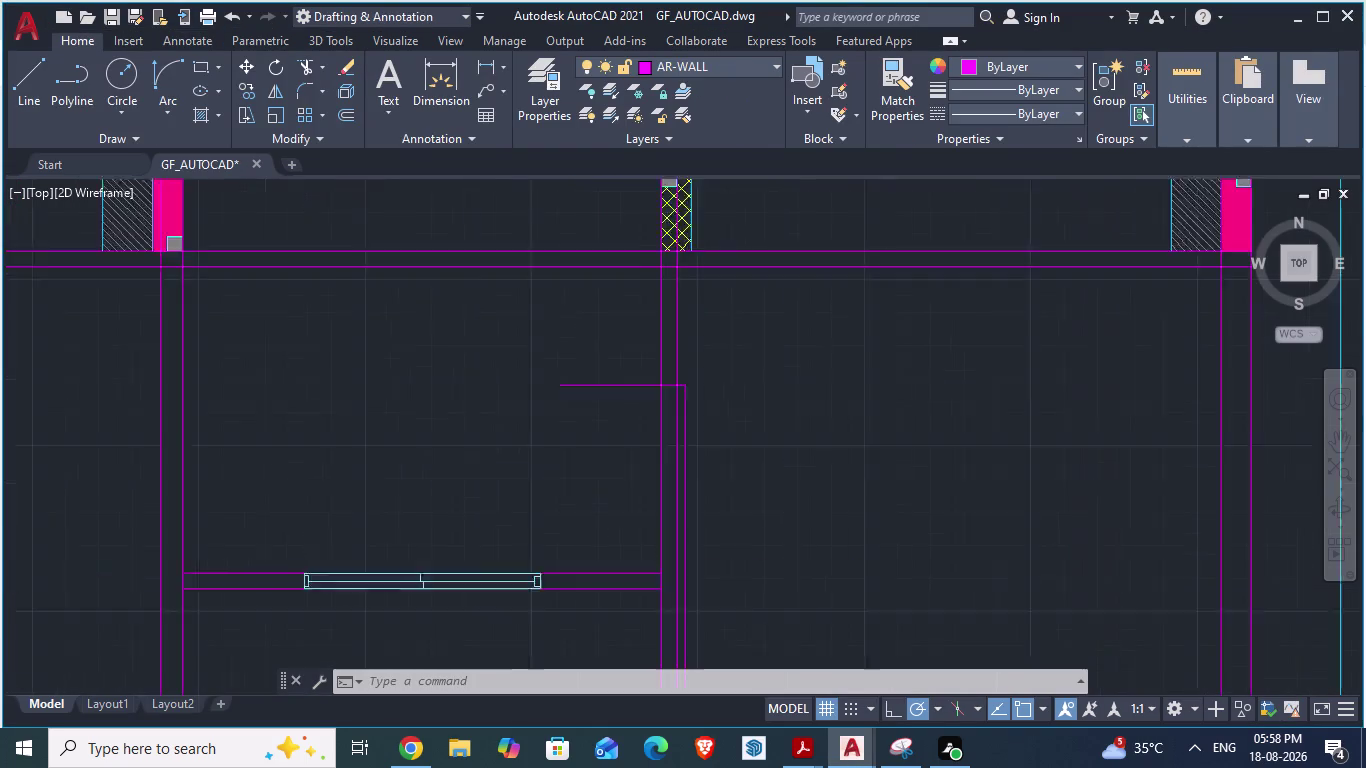
scroll(up, 3)
scroll(down, 3)
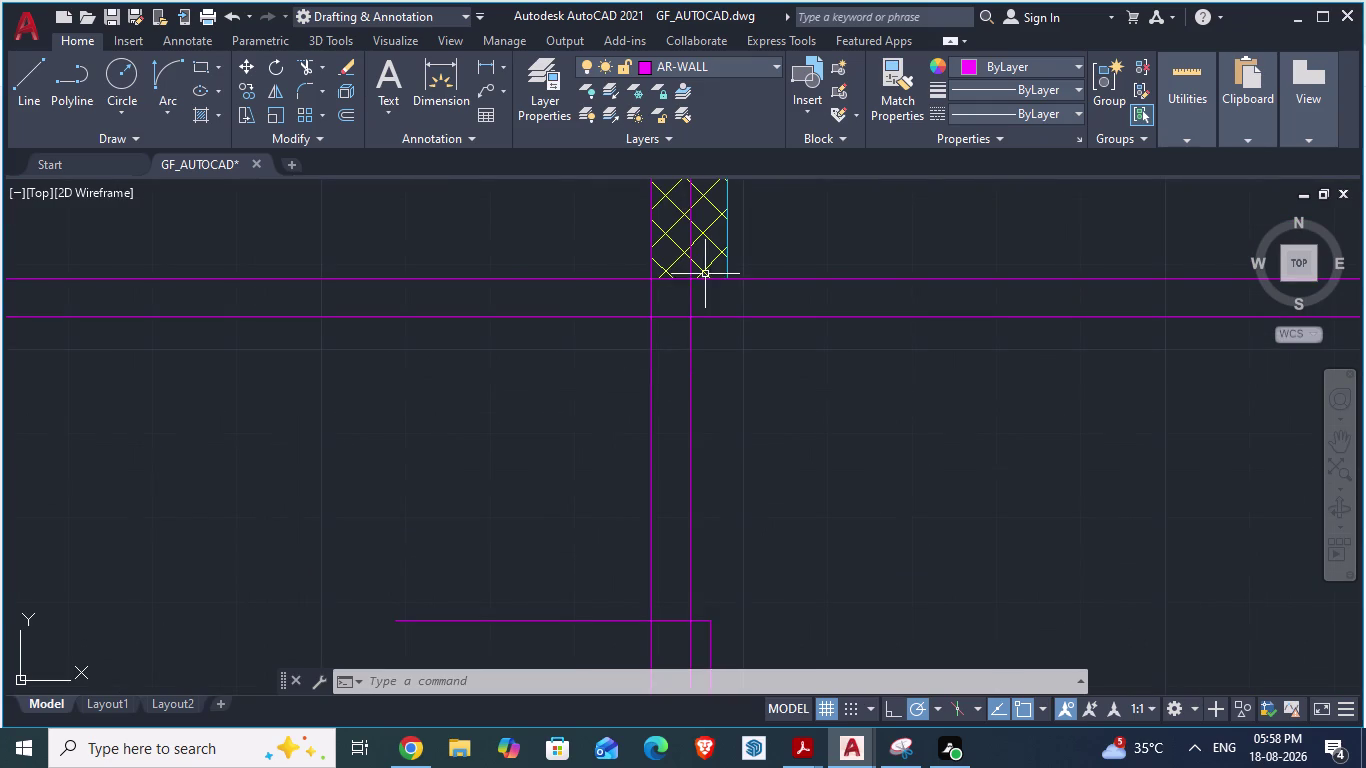
scroll(up, 3)
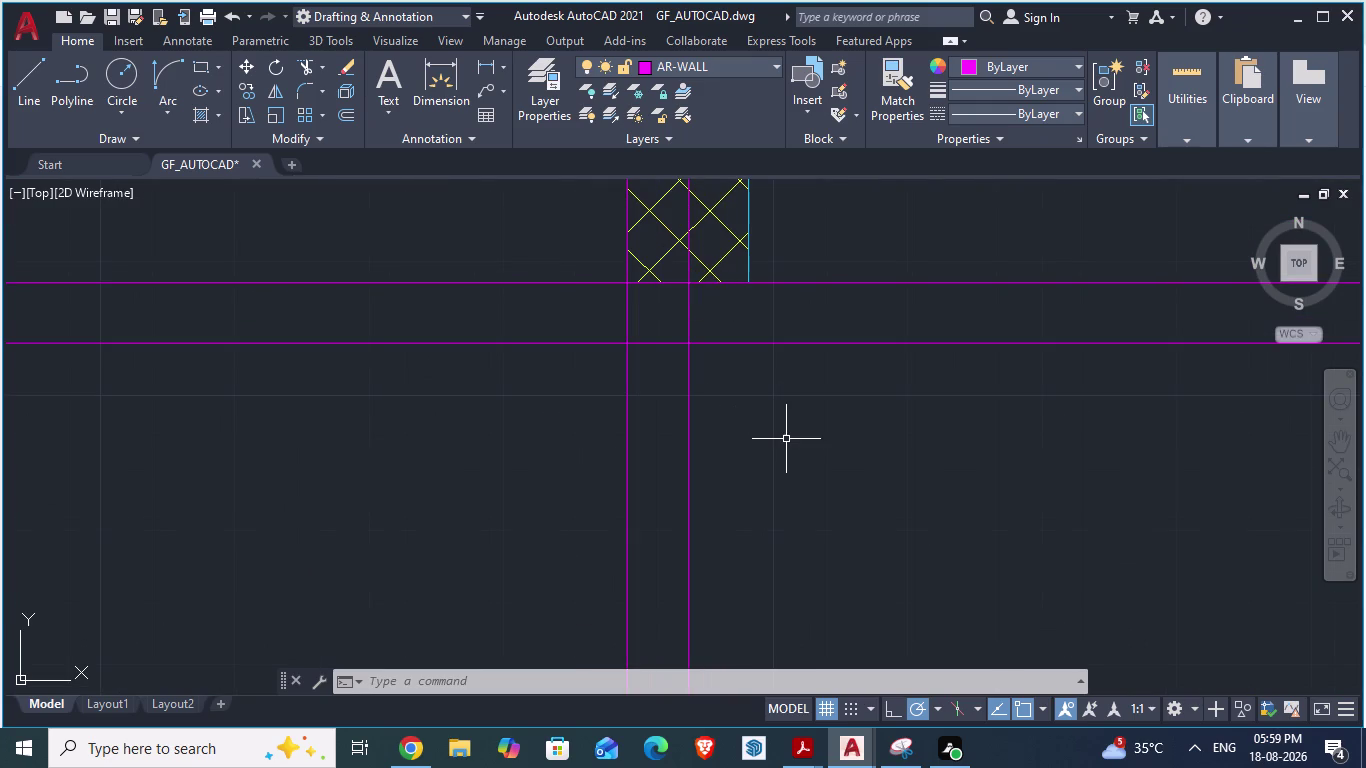
text(TR)
key(Return)
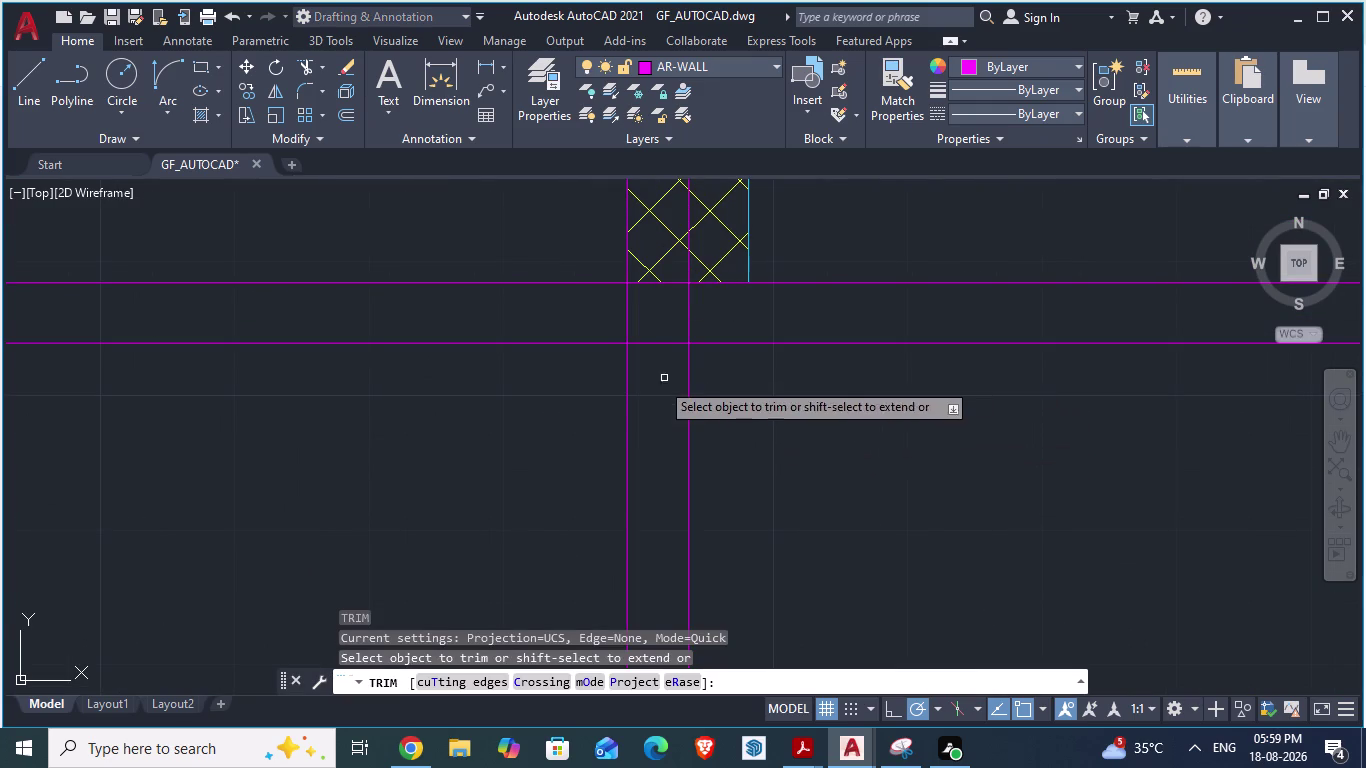
click(625, 398)
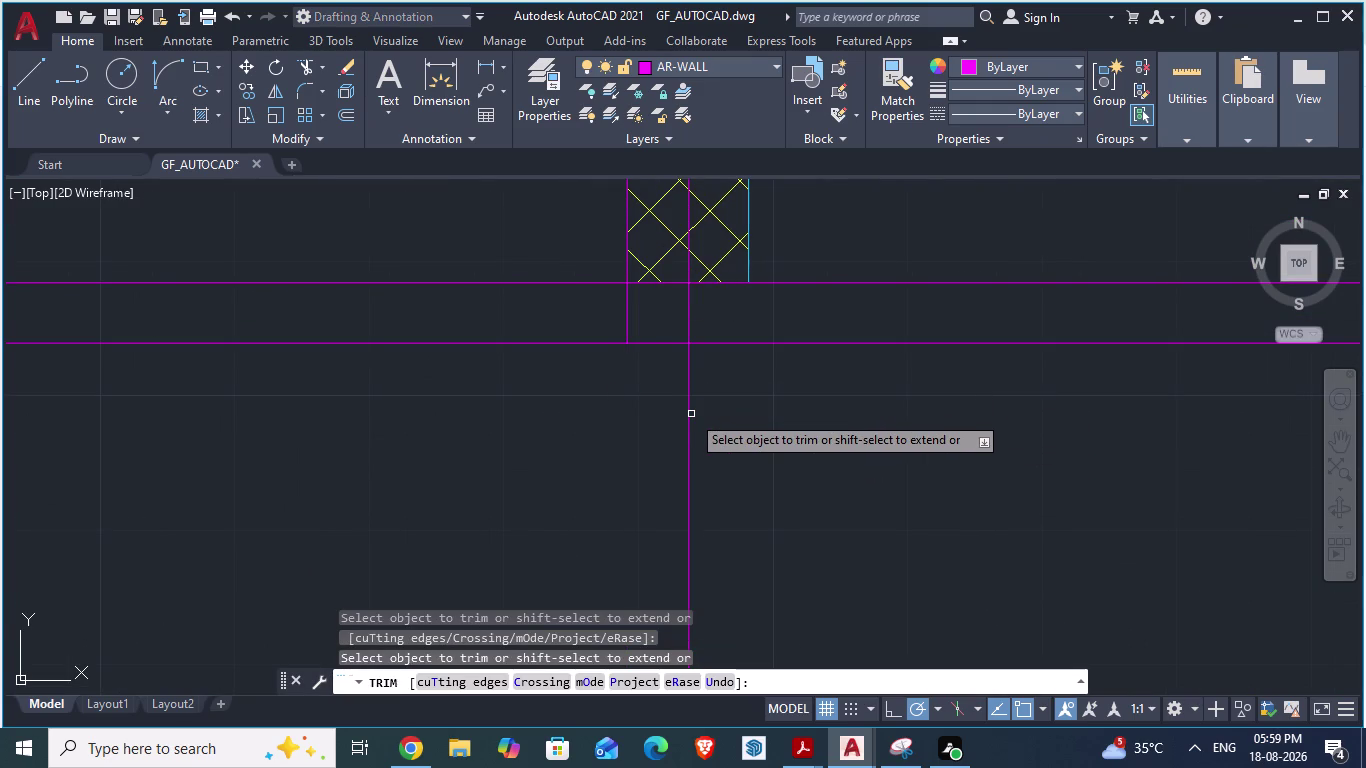
click(685, 414)
scroll(down, 3)
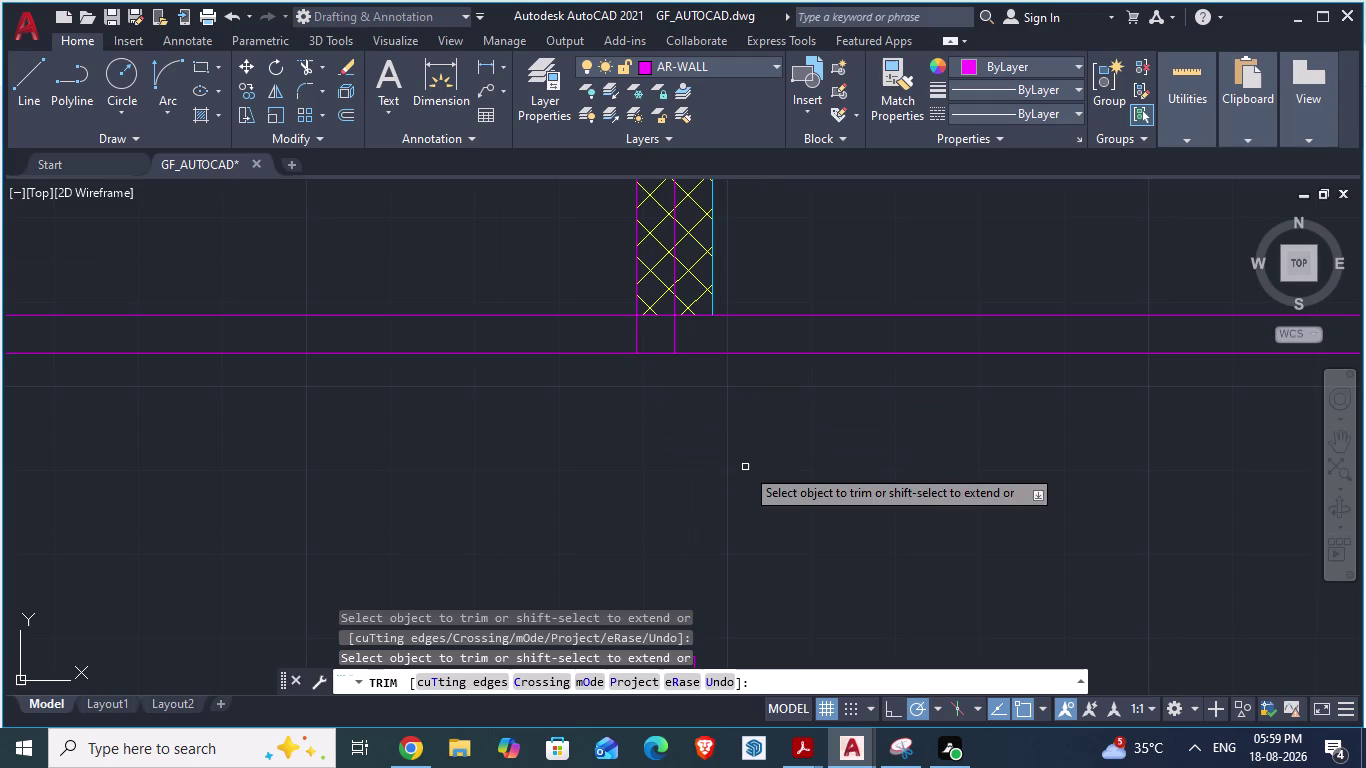
Check ARCH PLANS, then trim the upper and lower wall lines left of the column.
key(alt+Tab)
scroll(down, 3)
scroll(down, 3)
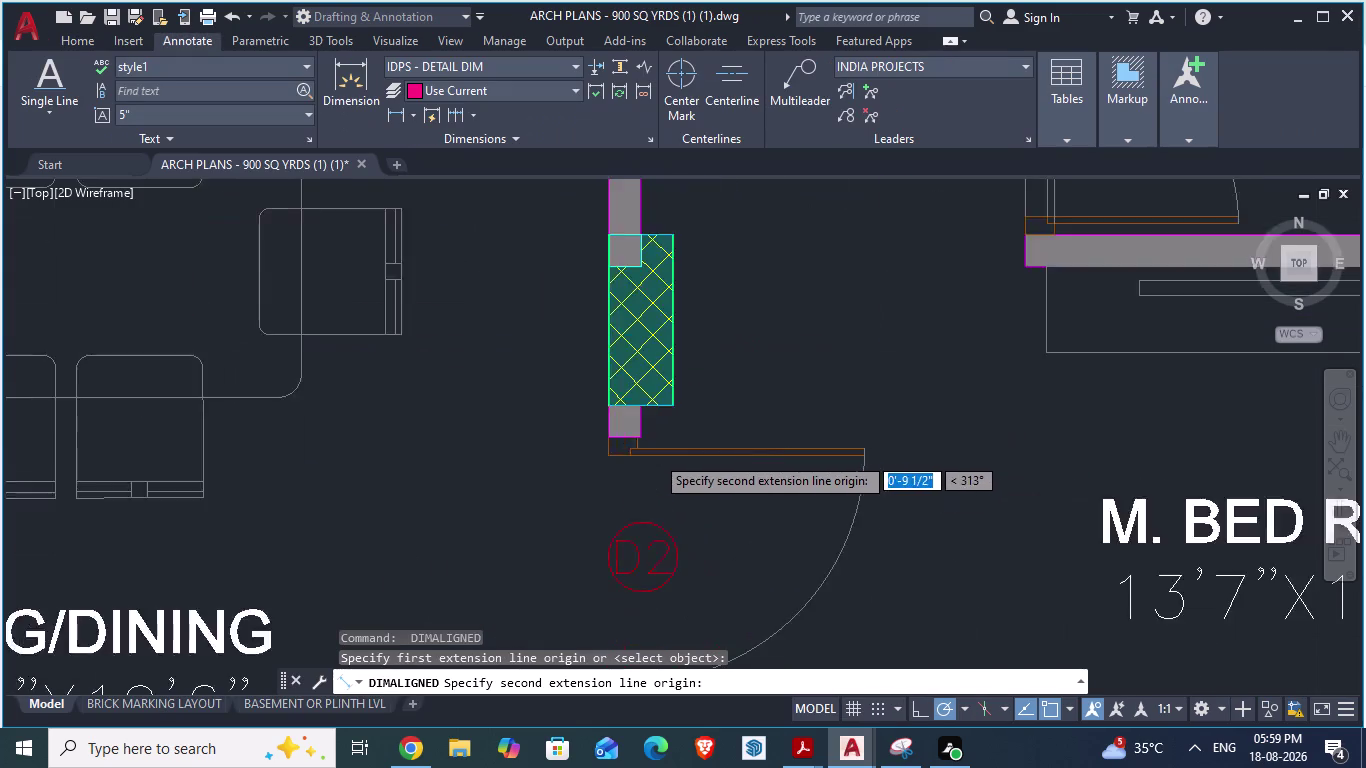
scroll(down, 3)
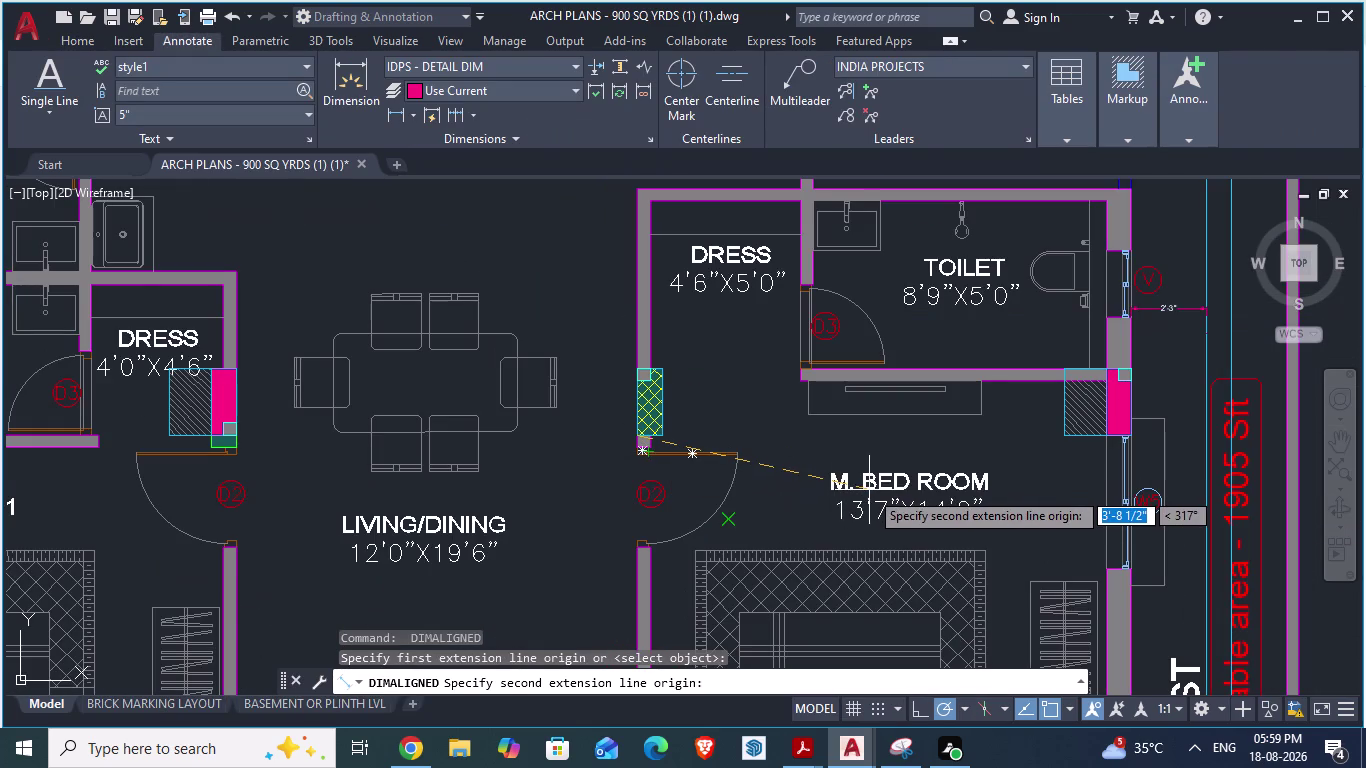
key(alt+Tab)
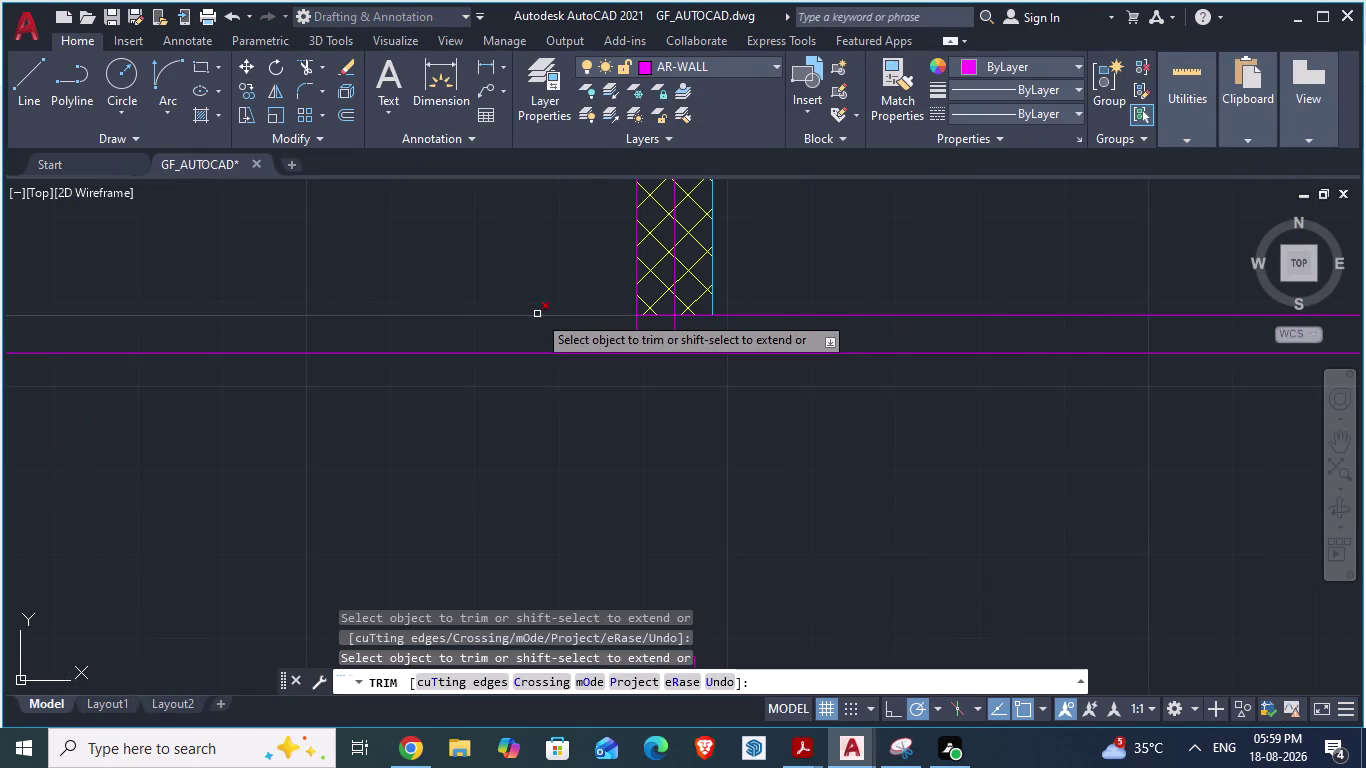
click(537, 314)
click(552, 356)
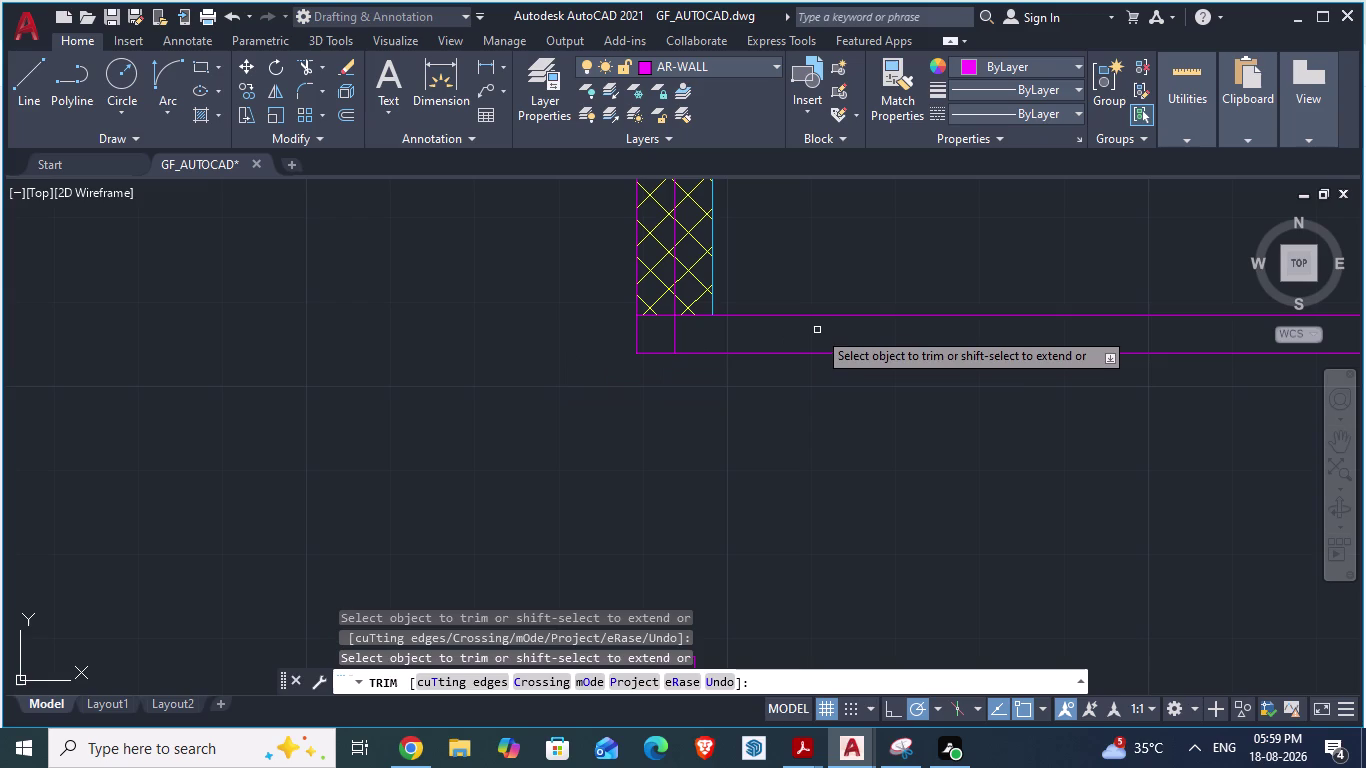
Fence-trim the remaining wall lines right of the column and save the plan.
click(815, 312)
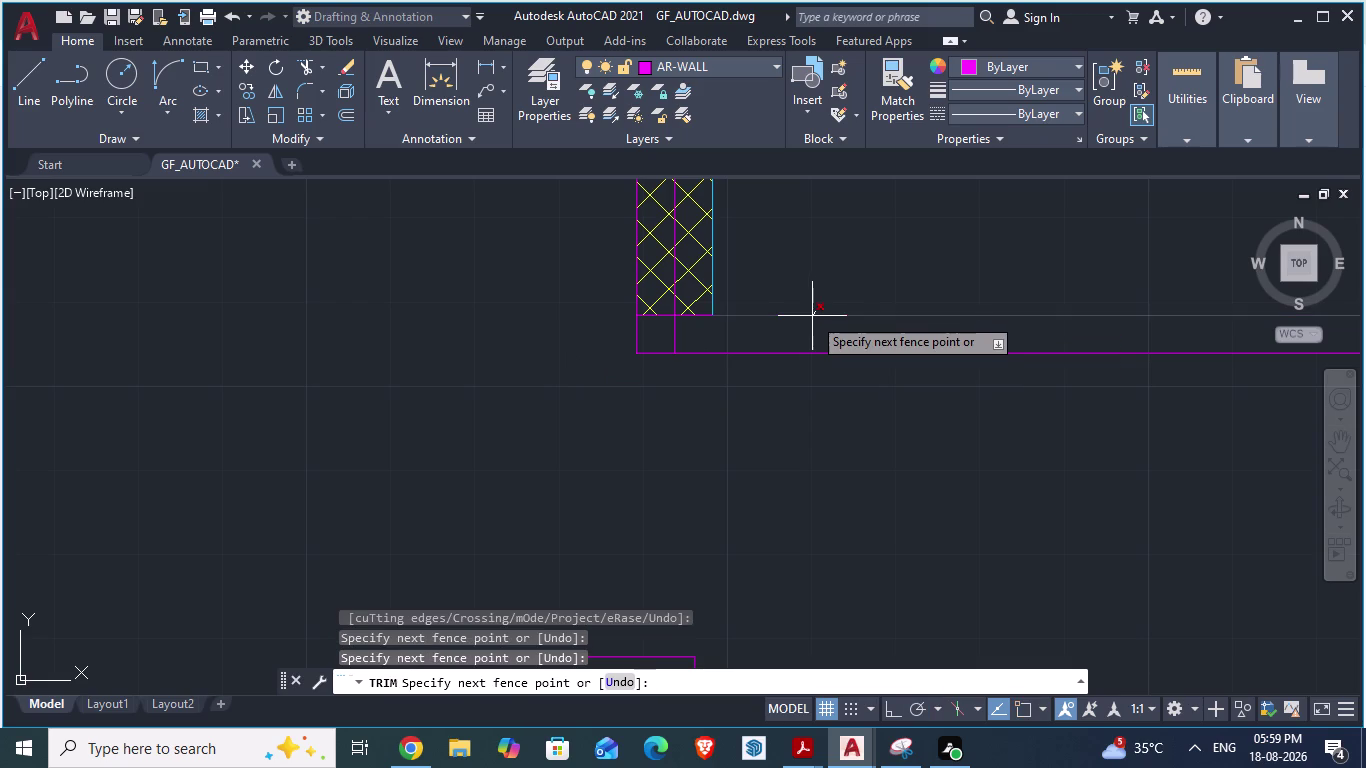
click(812, 316)
click(805, 353)
scroll(down, 3)
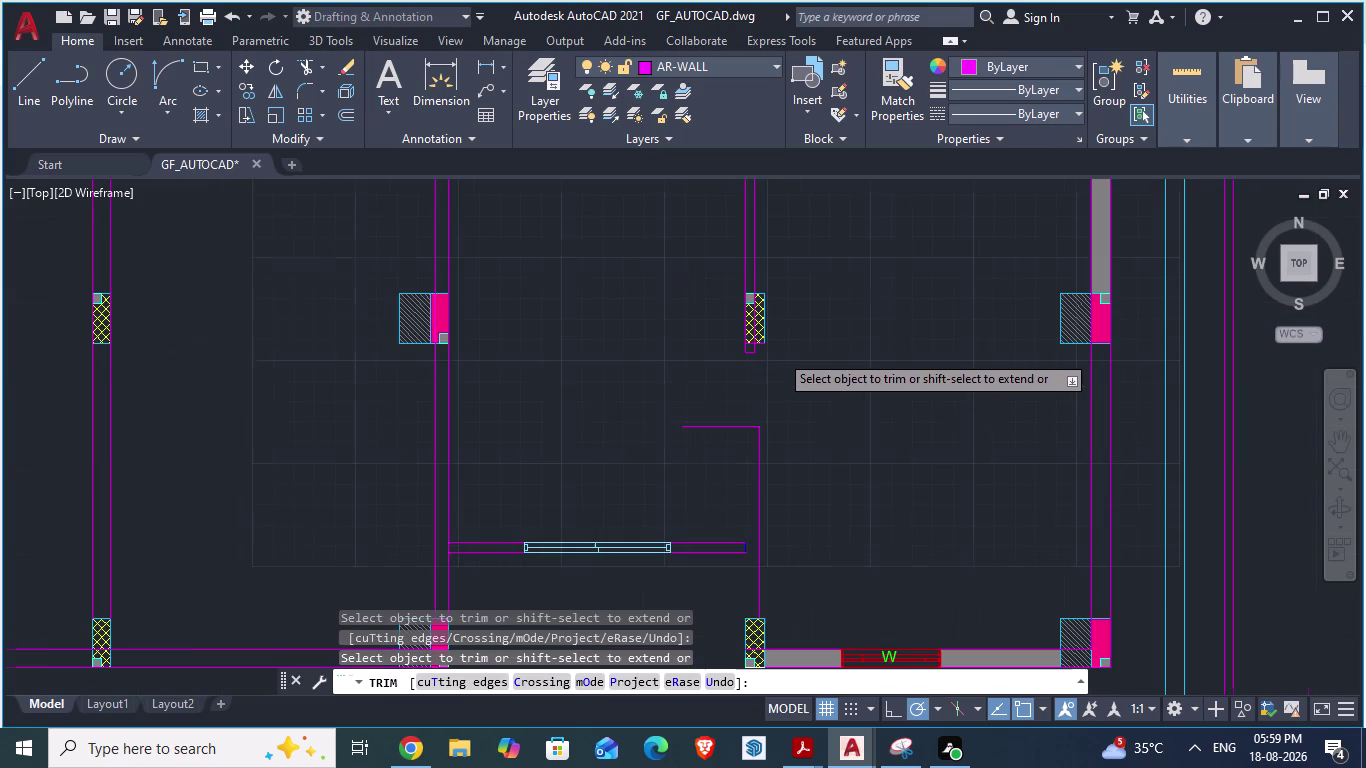
key(ctrl+s)
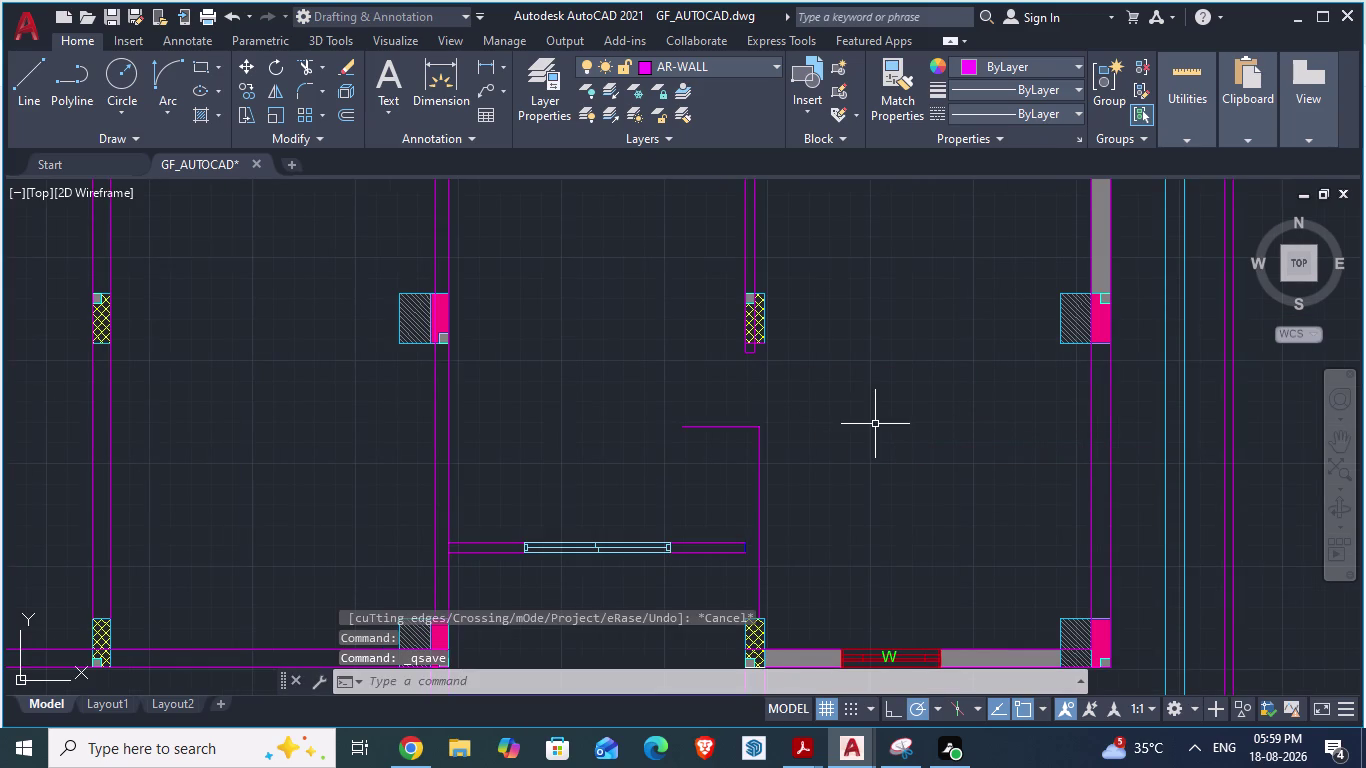
key(alt+Tab)
scroll(down, 3)
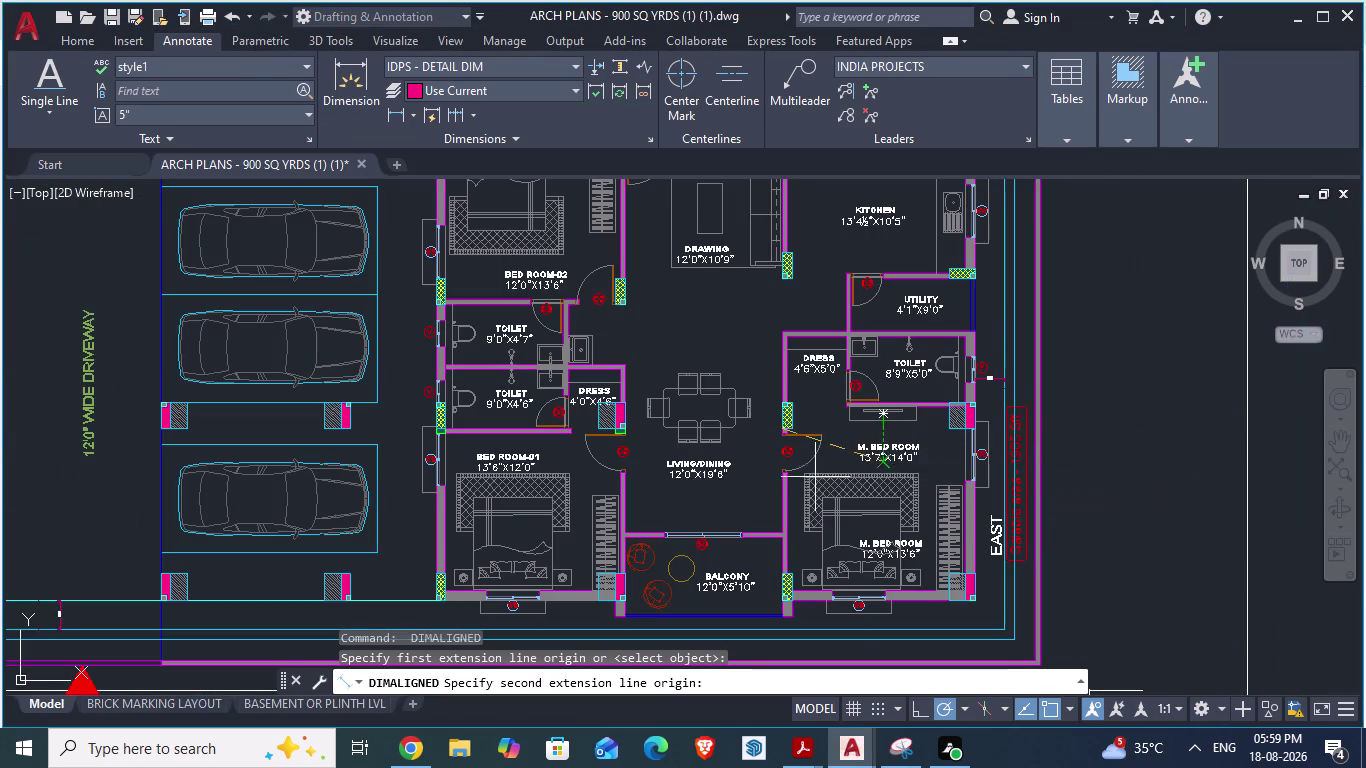
Cancel the unfinished dimension in ARCH PLANS and compare it with the ground-floor plan.
scroll(up, 3)
key(Escape)
scroll(up, 3)
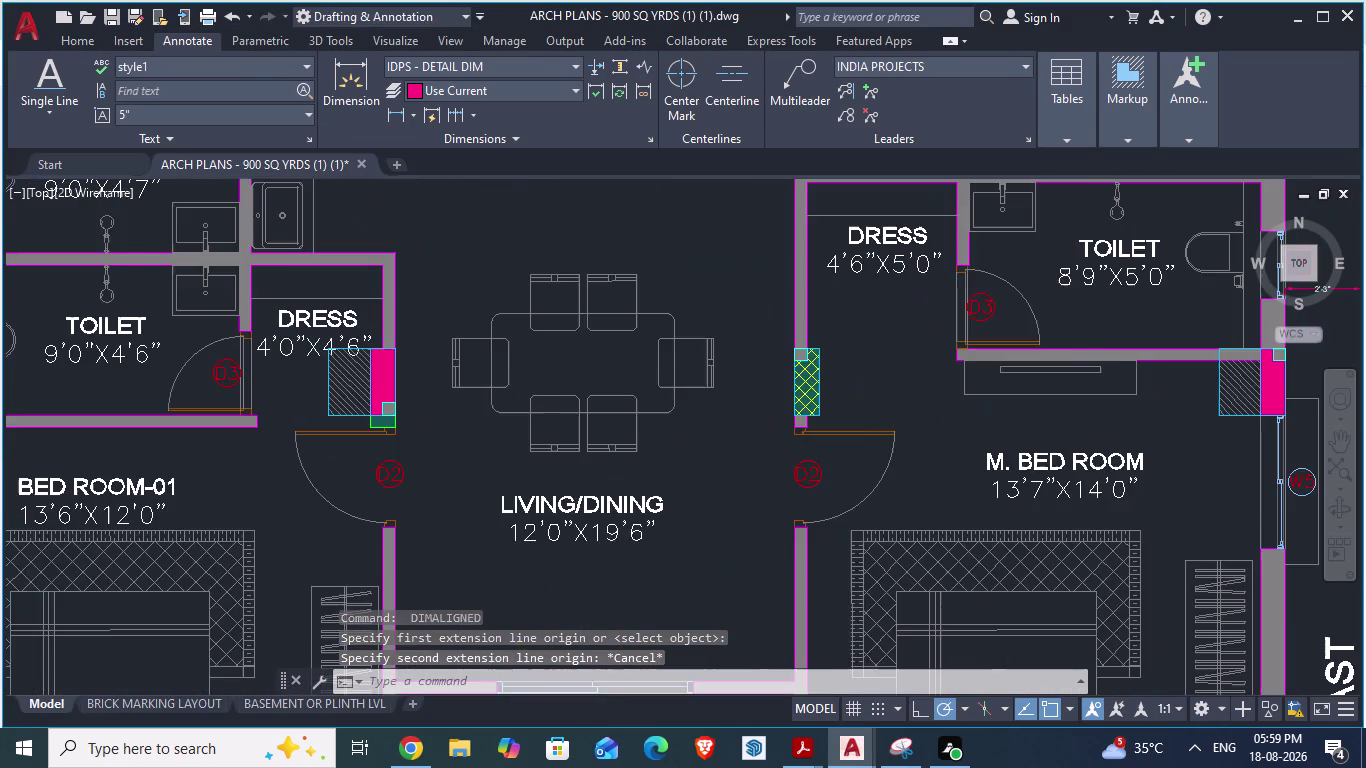
scroll(down, 3)
key(alt+Tab)
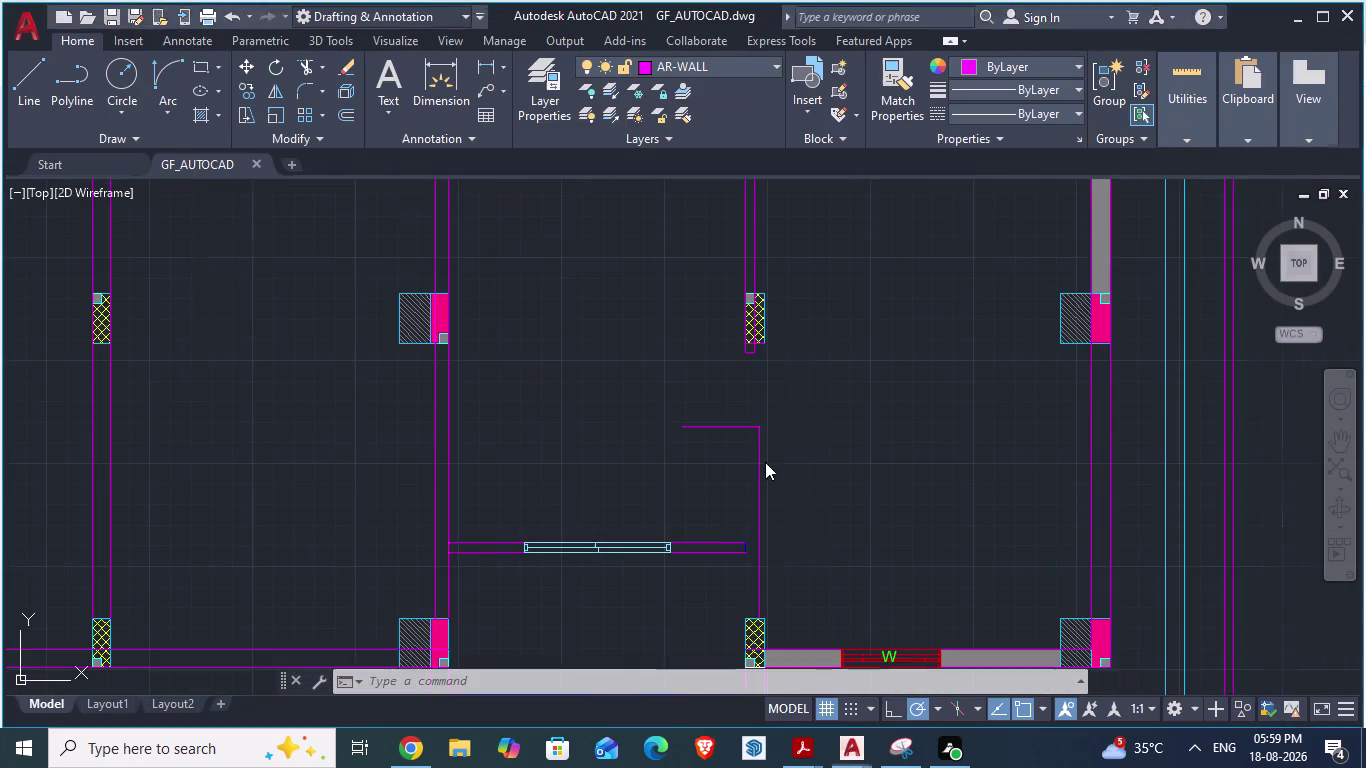
scroll(down, 3)
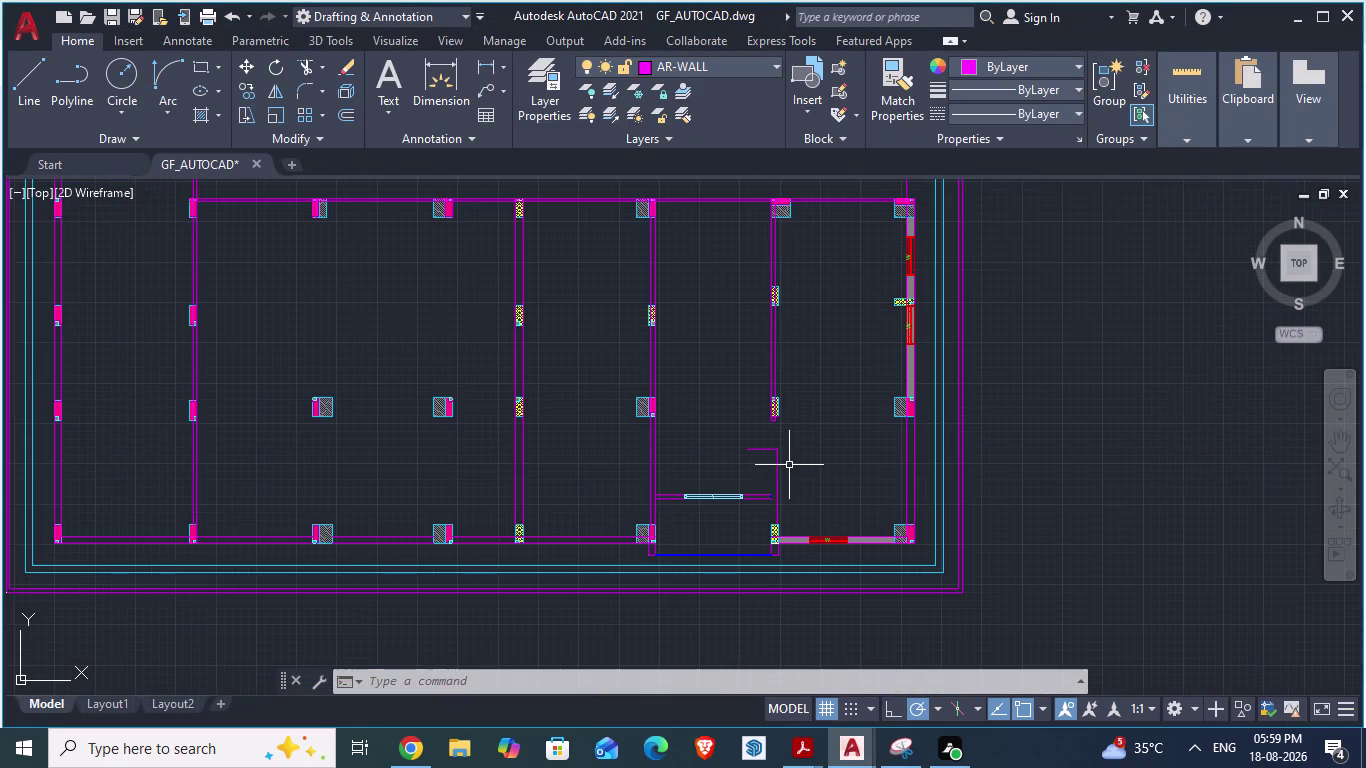
key(alt+Tab)
scroll(down, 3)
scroll(down, 3)
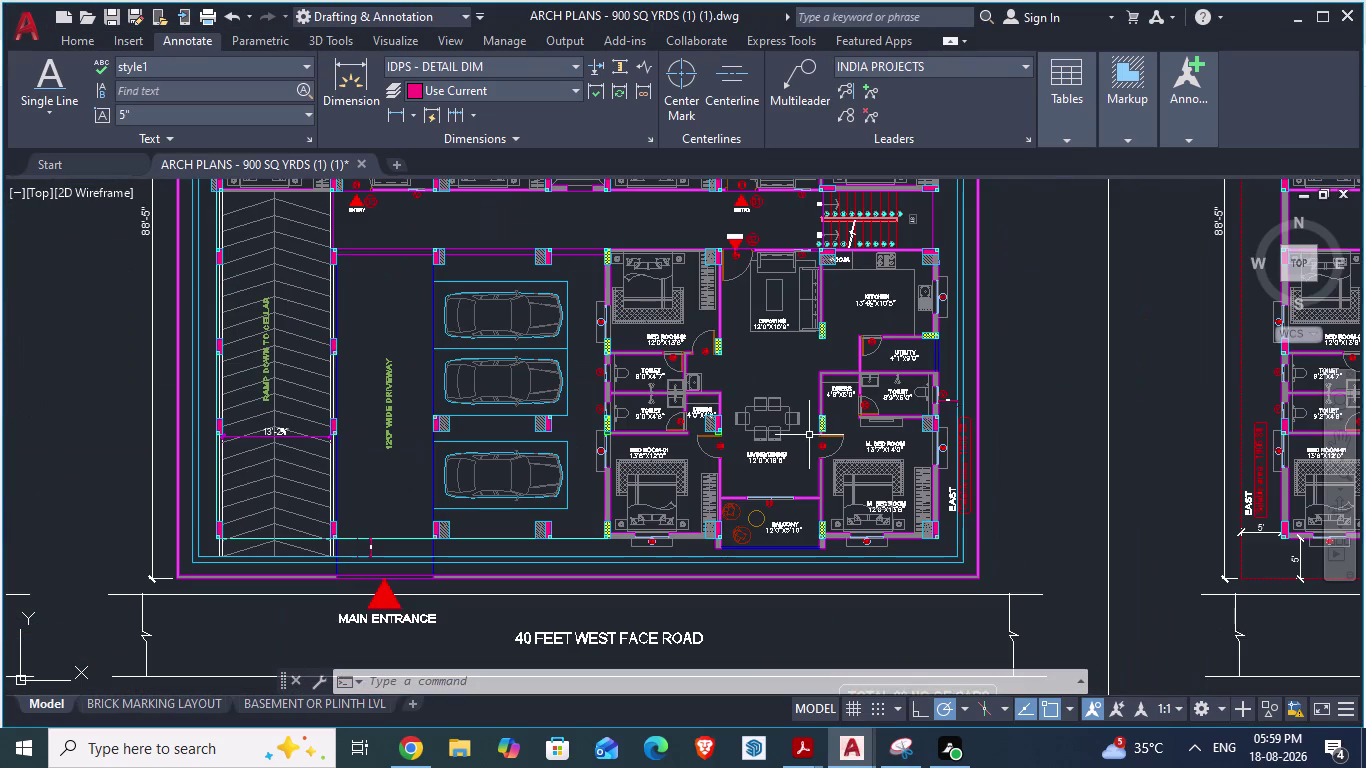
scroll(up, 3)
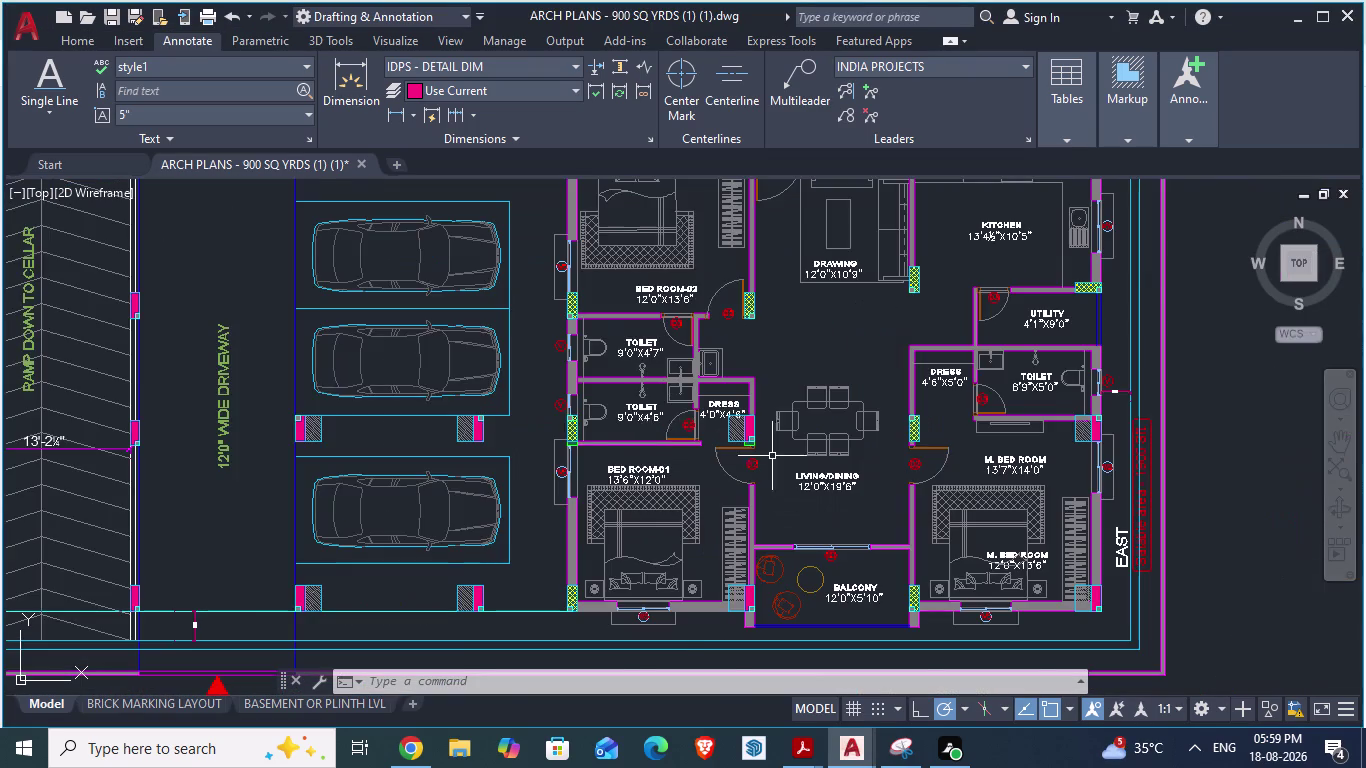
scroll(up, 3)
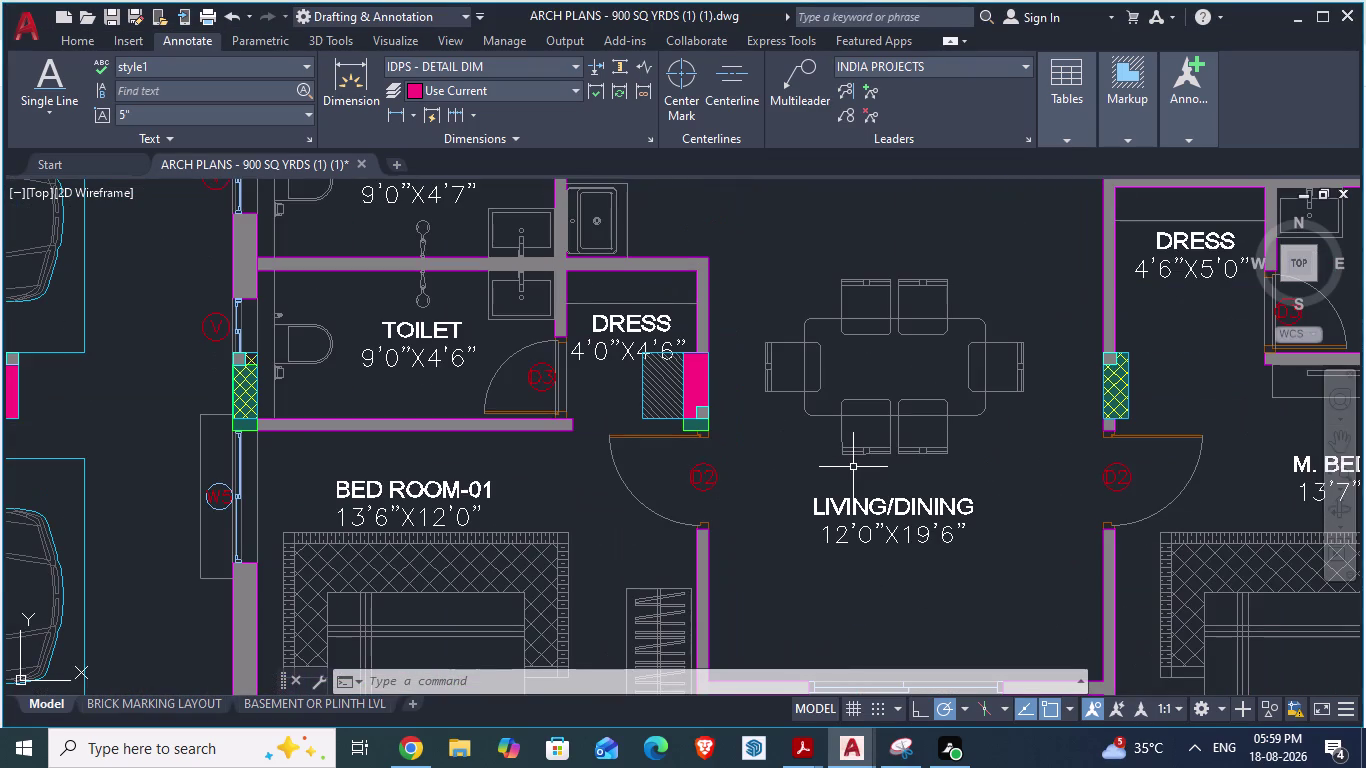
Place a horizontal XLINE through the bottom corner of the Toilet and Dress room wall.
text(XL)
key(Return)
key(h)
key(Return)
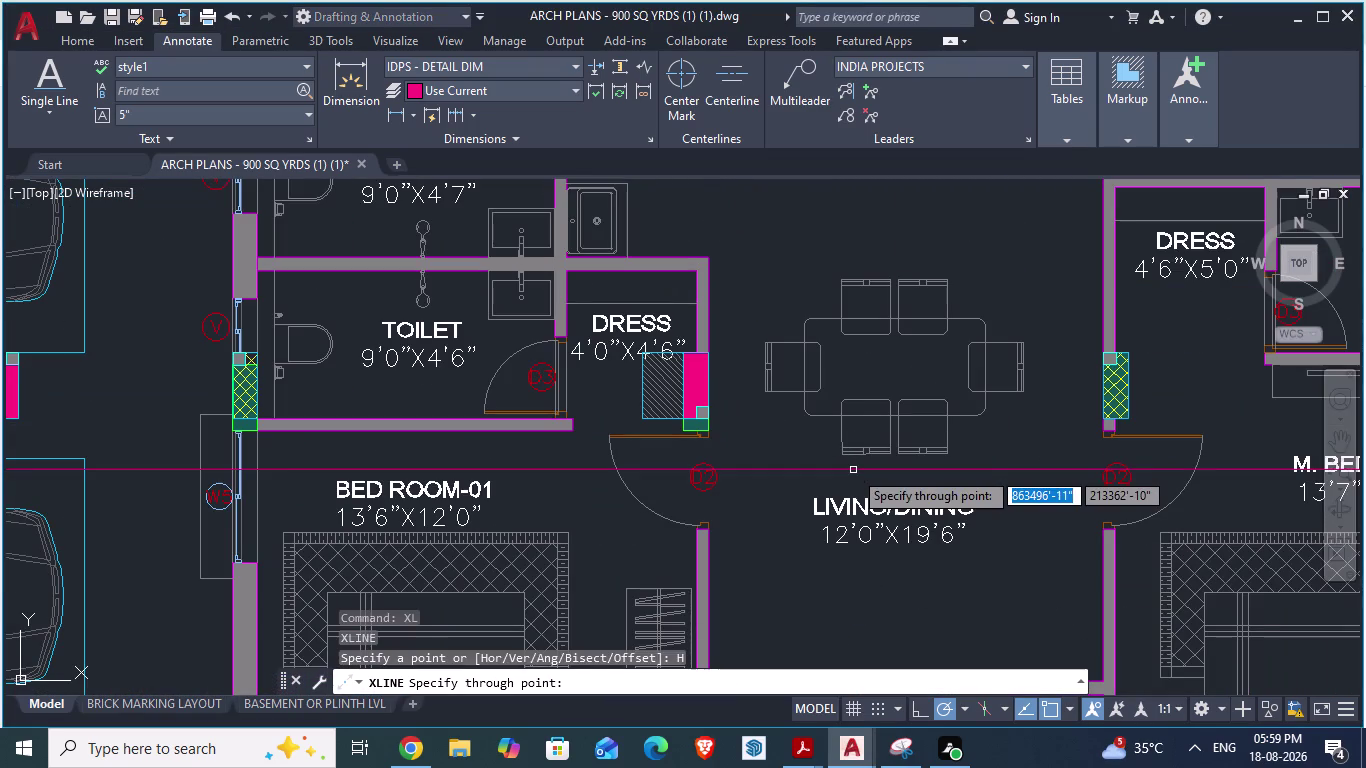
scroll(up, 3)
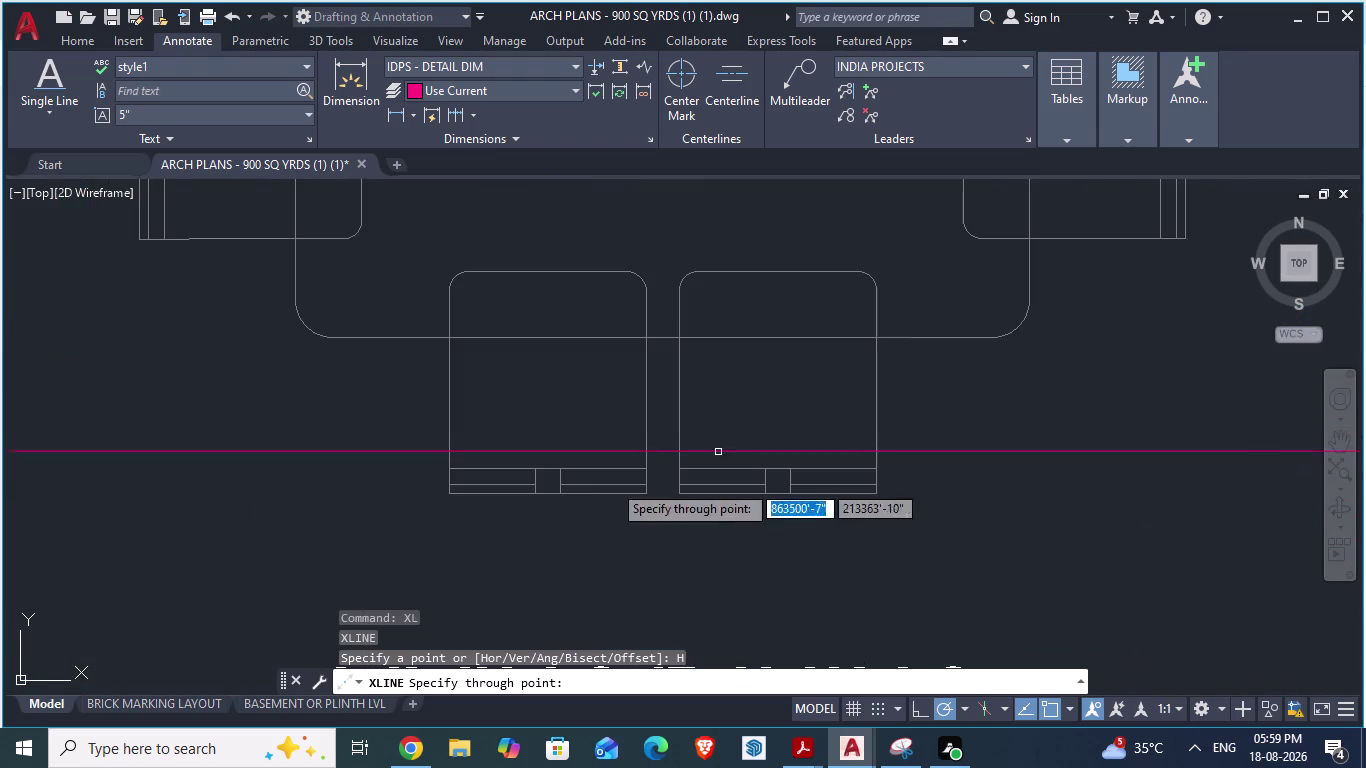
scroll(down, 3)
scroll(up, 3)
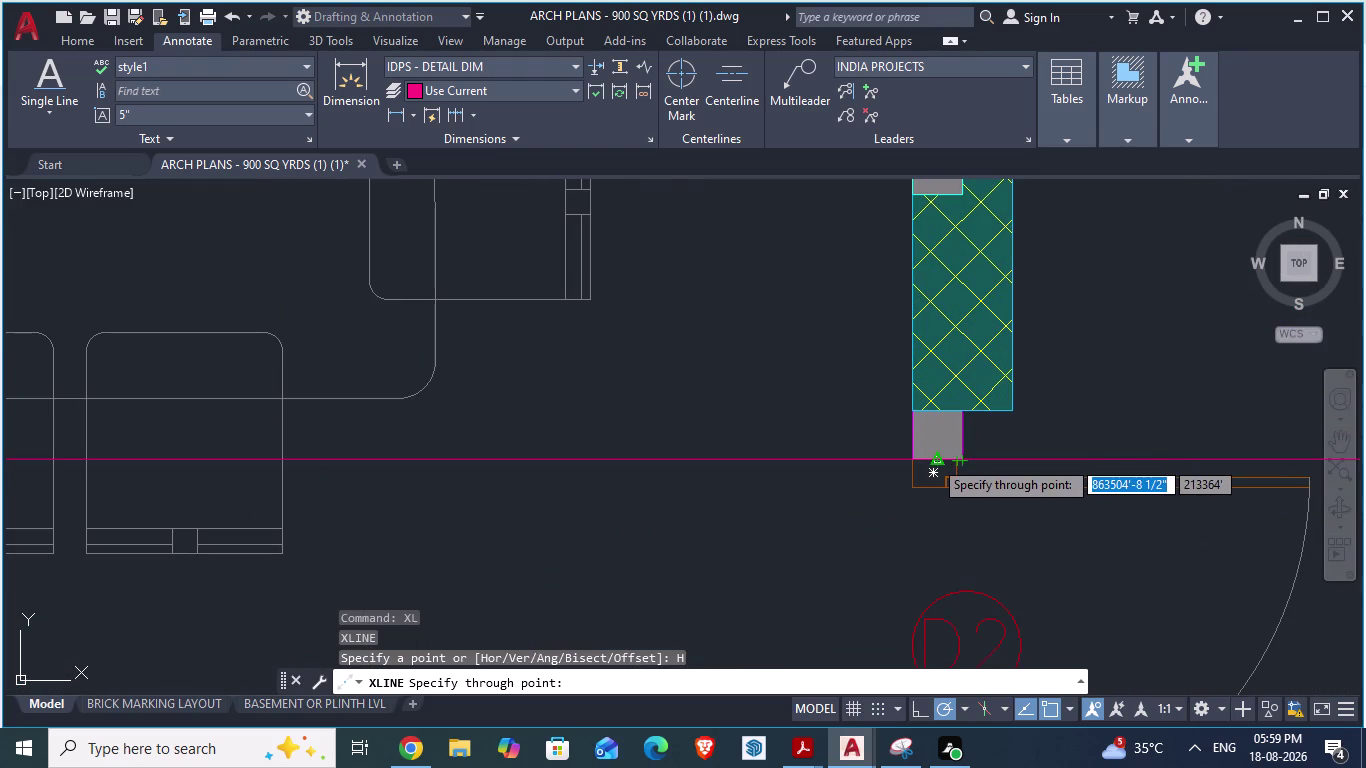
click(933, 459)
scroll(down, 3)
key(Escape)
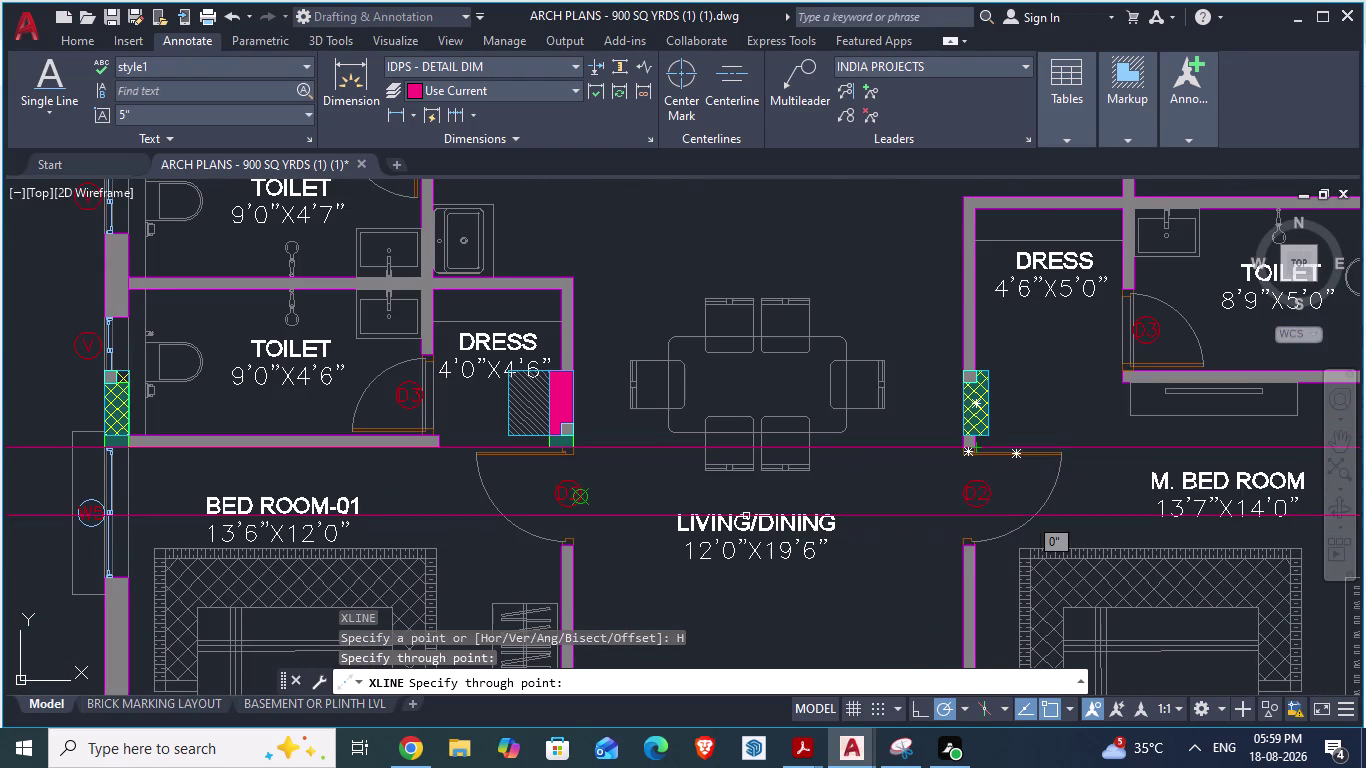
scroll(down, 3)
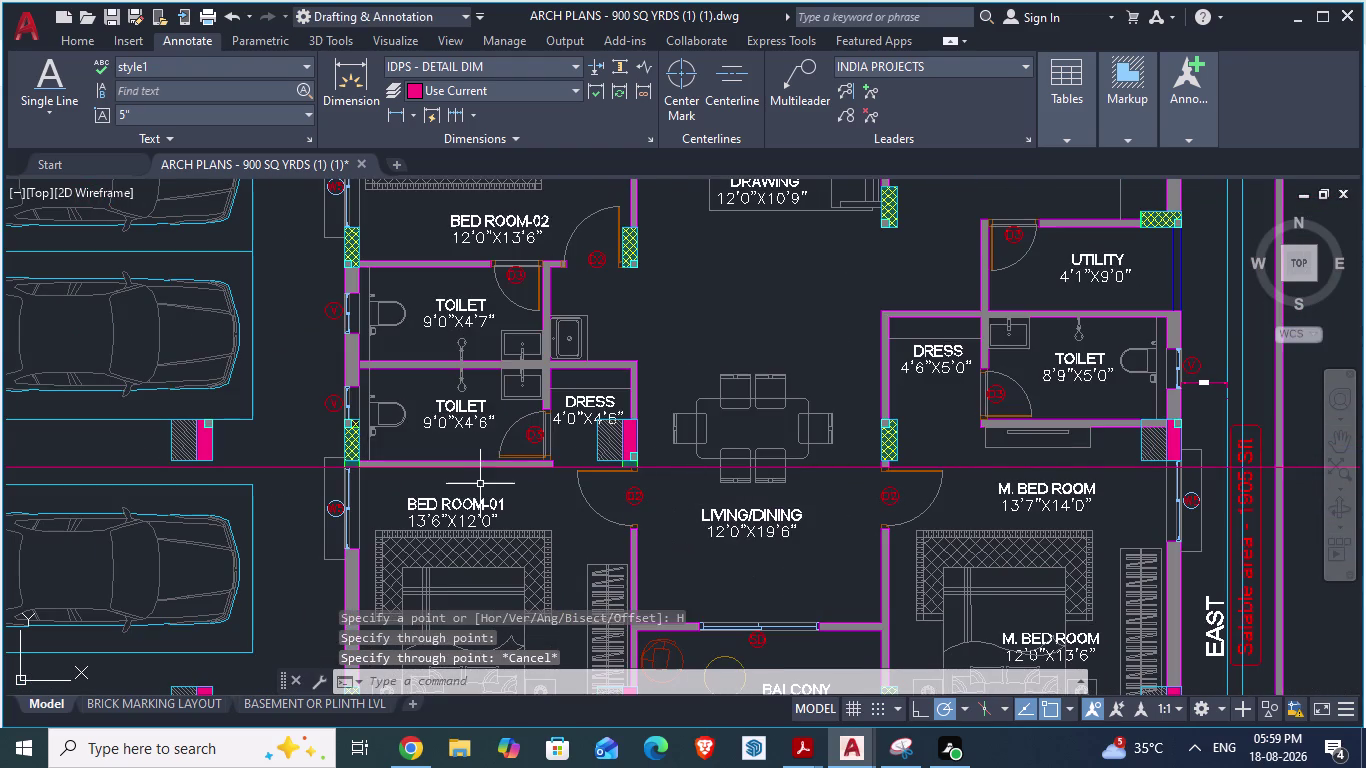
scroll(up, 3)
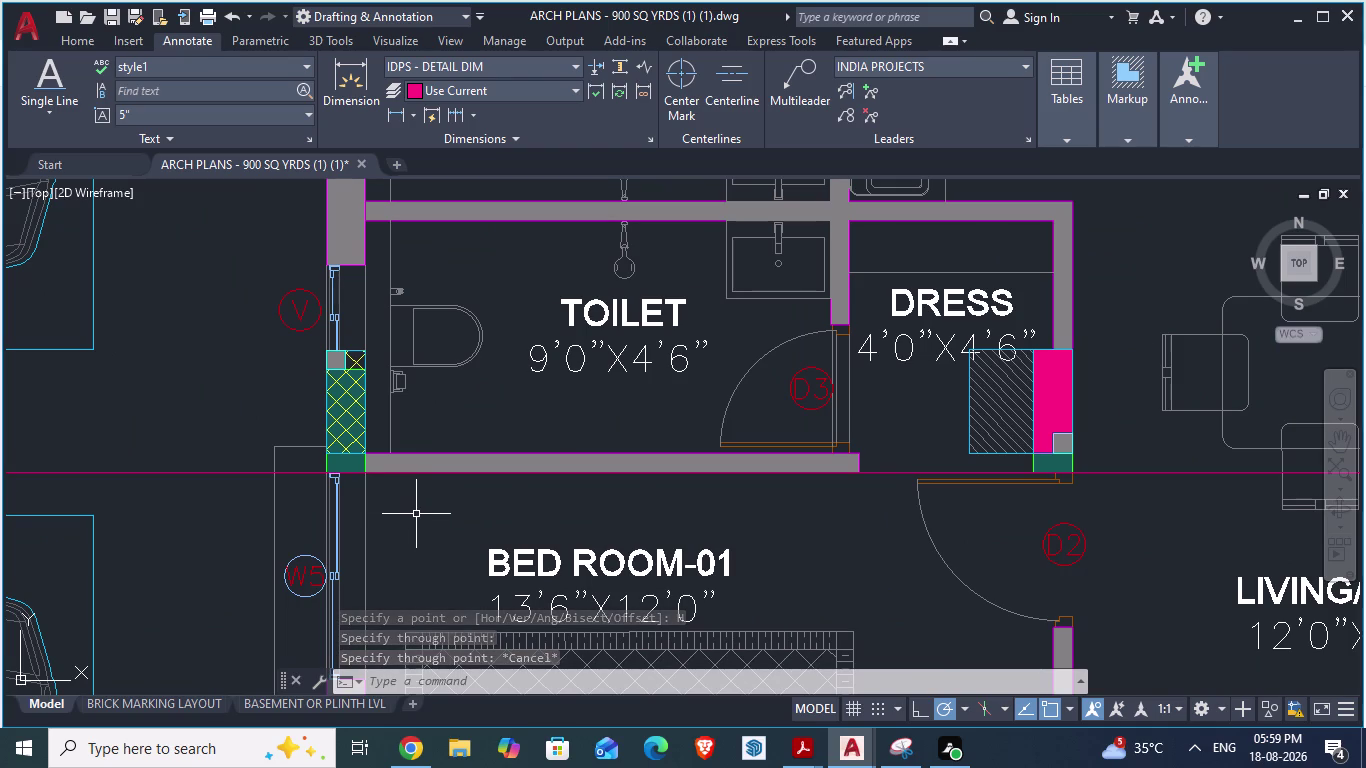
Start an aligned dimension from the column's bottom corner, then cancel it.
text(DA)
key(Return)
scroll(up, 3)
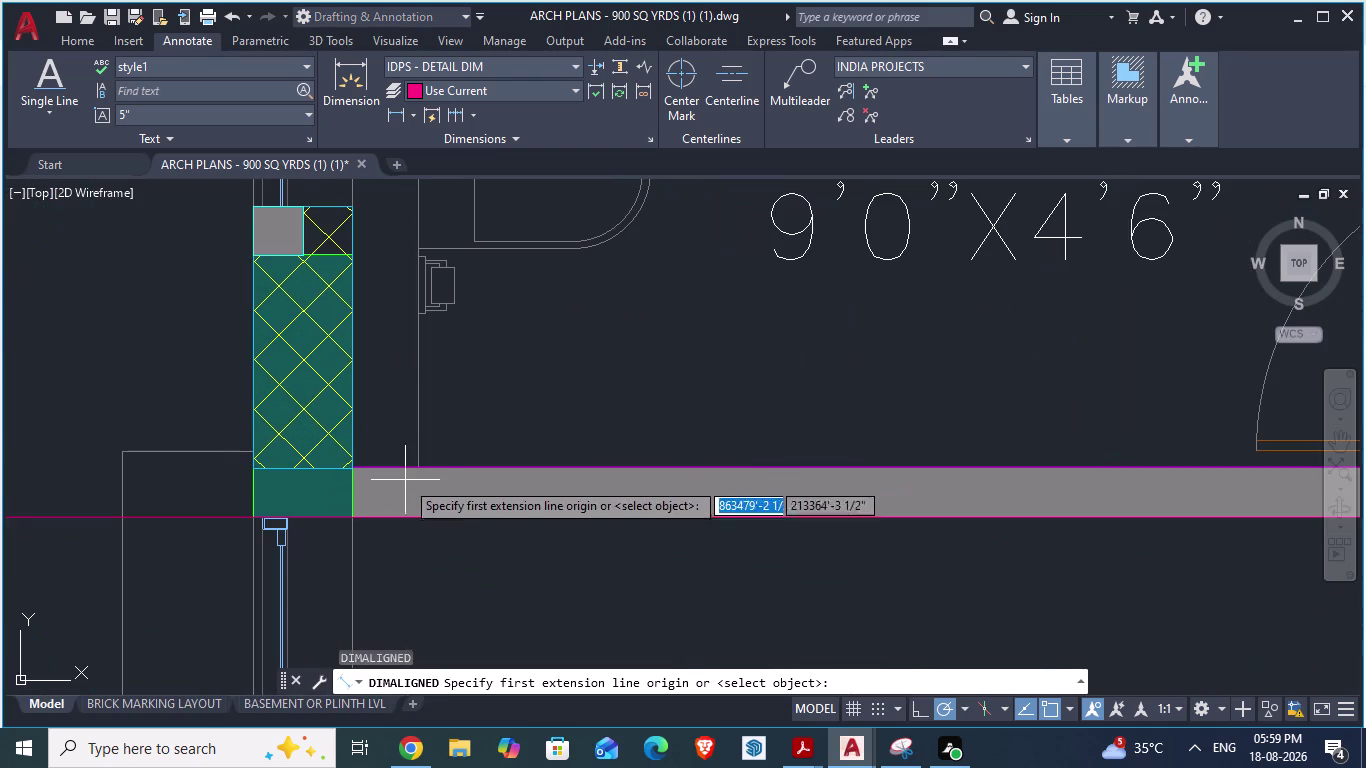
click(357, 467)
scroll(down, 3)
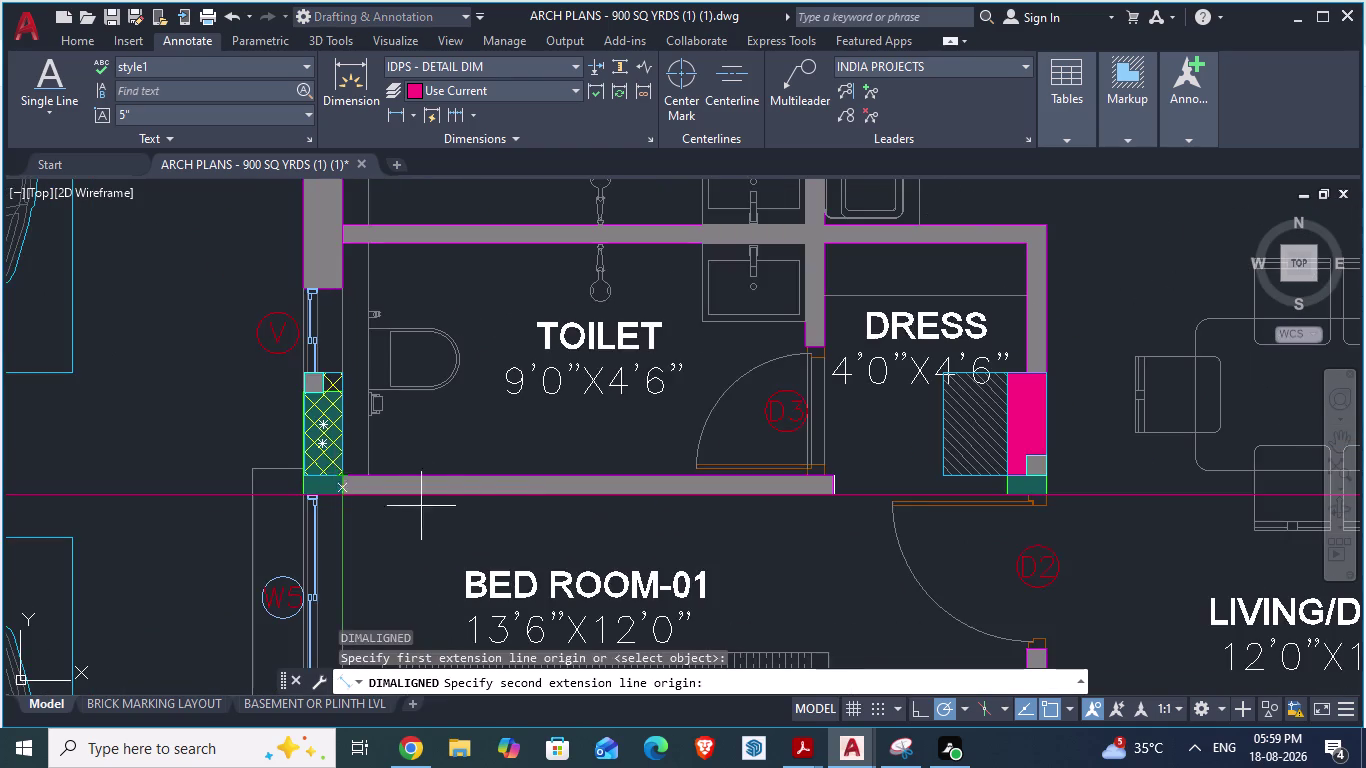
scroll(up, 3)
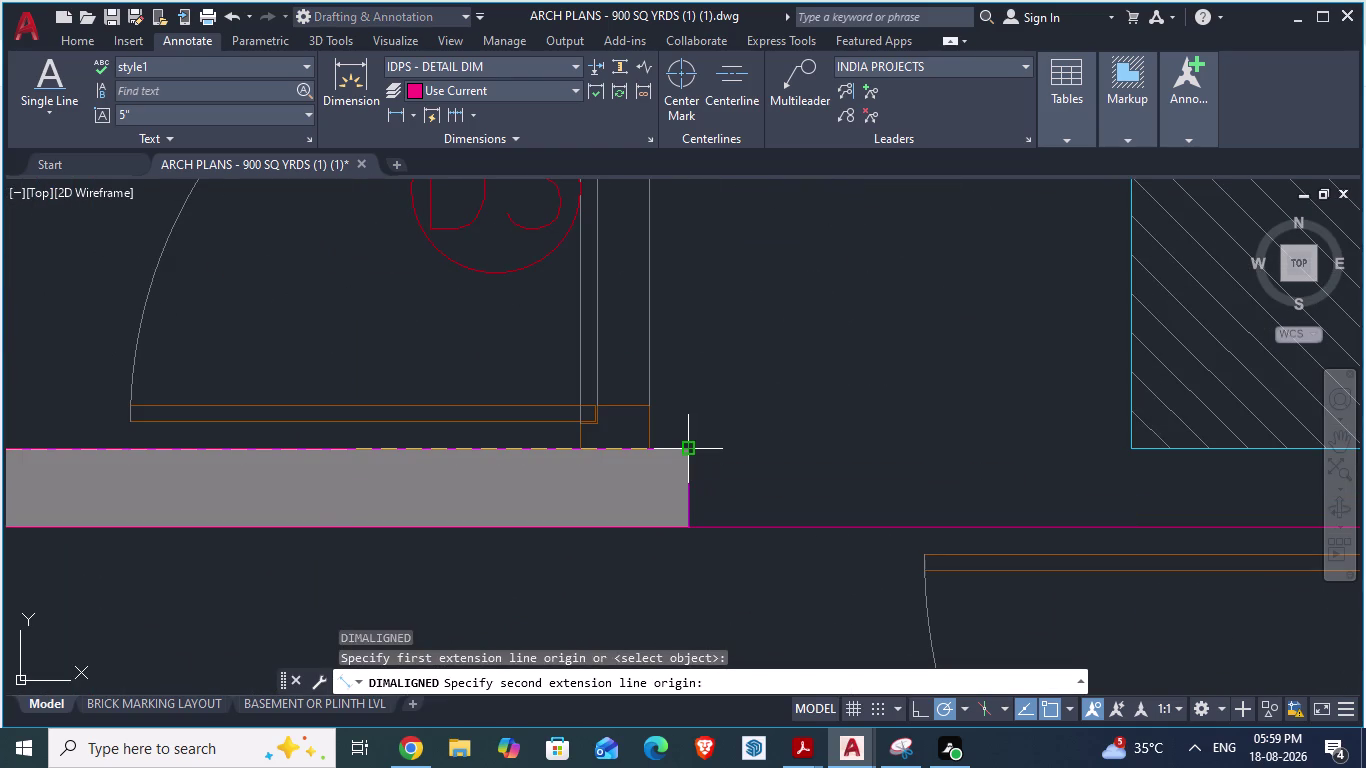
key(Escape)
Restart the aligned dimension at the column corner, then return to GF_AUTOCAD.
scroll(down, 3)
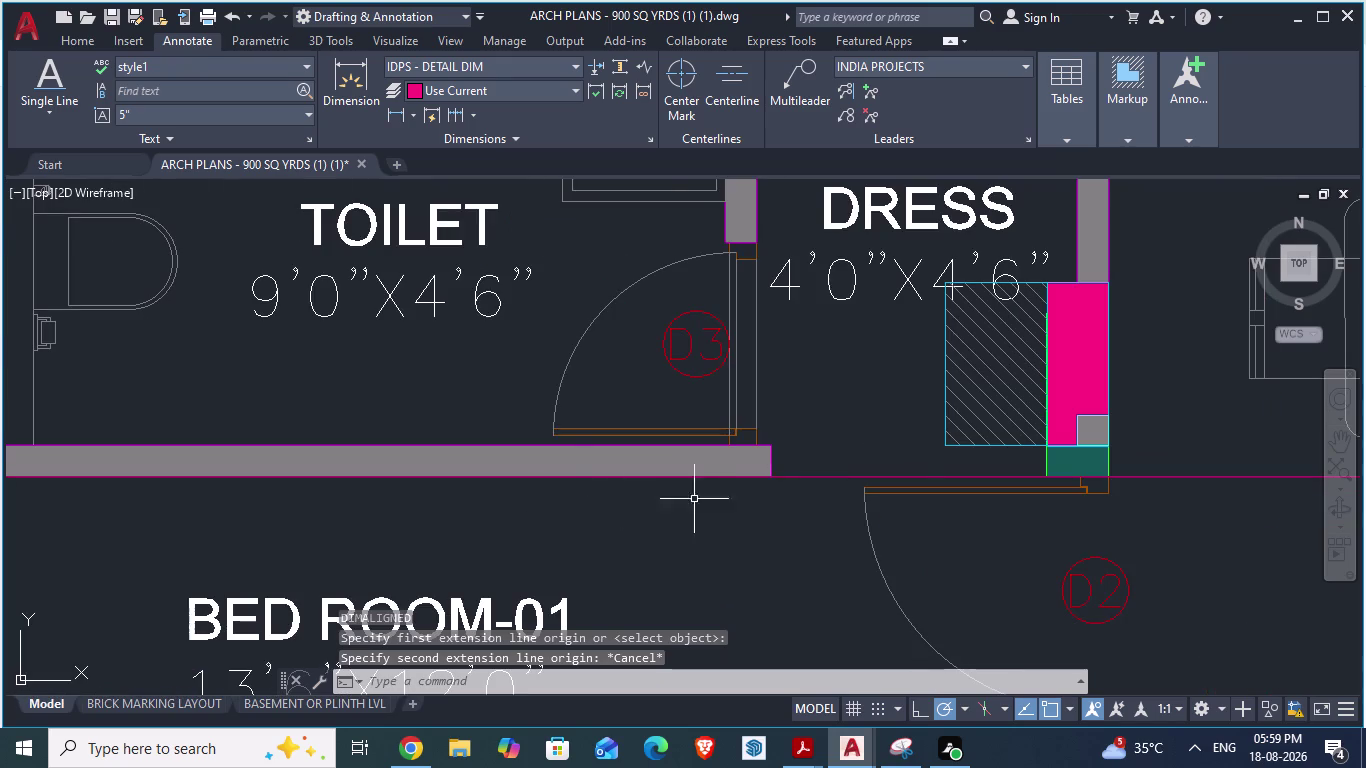
scroll(down, 3)
scroll(up, 3)
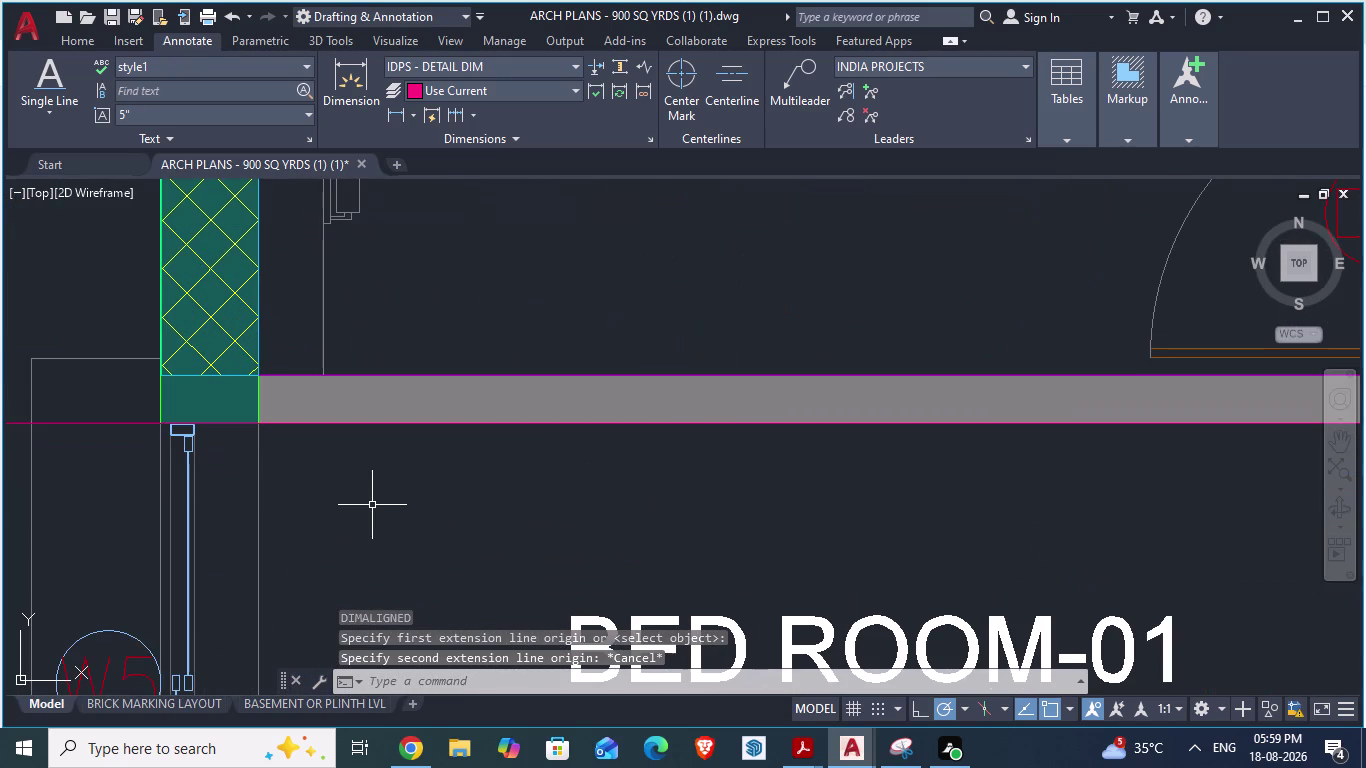
key(space)
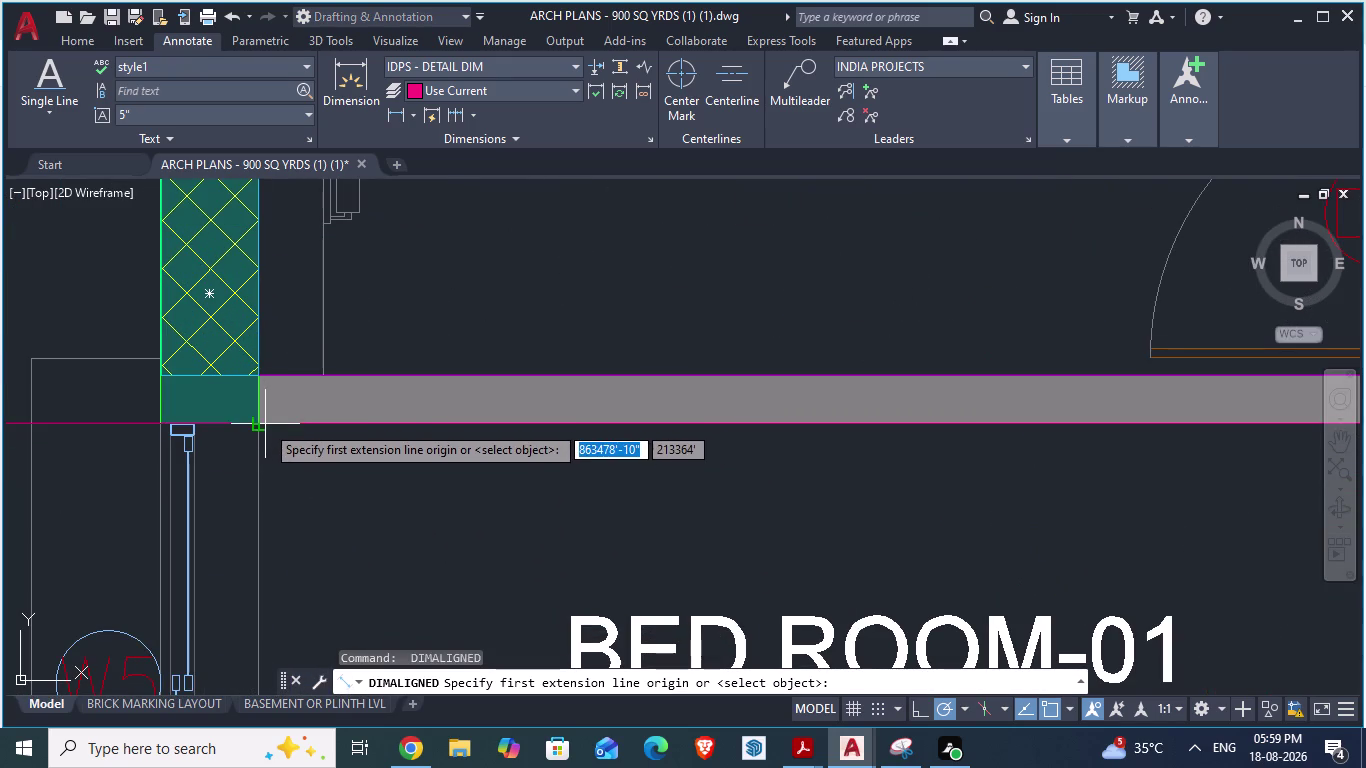
click(264, 426)
scroll(down, 3)
scroll(up, 3)
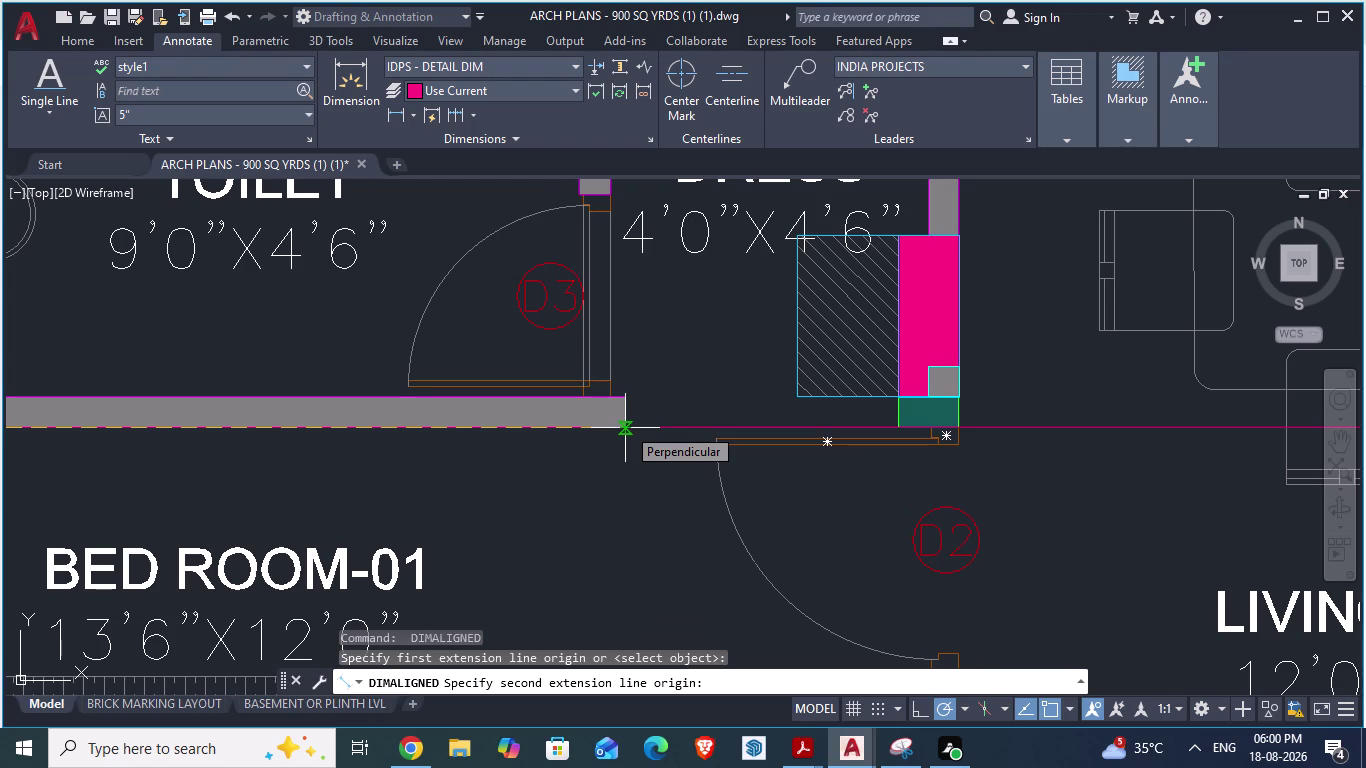
key(alt+Tab)
scroll(down, 3)
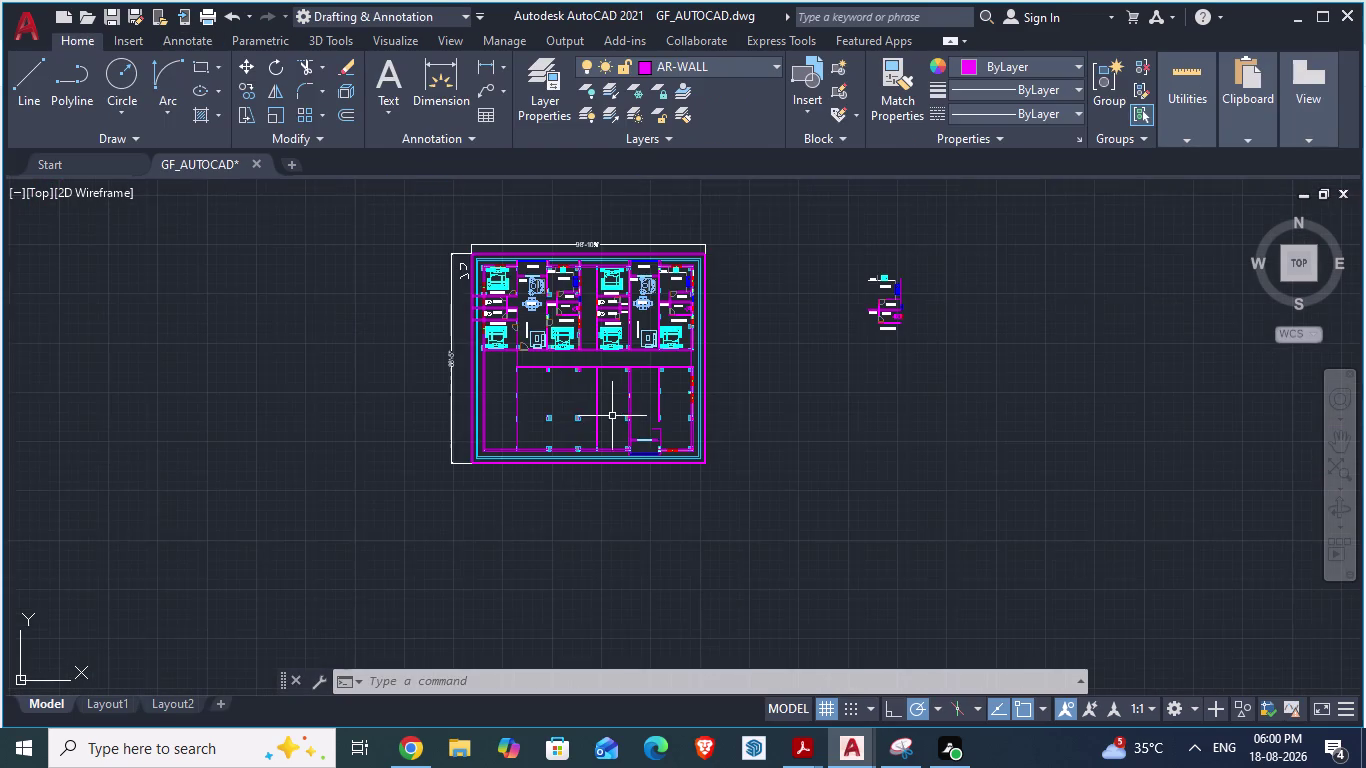
scroll(up, 3)
scroll(up, 3)
scroll(down, 3)
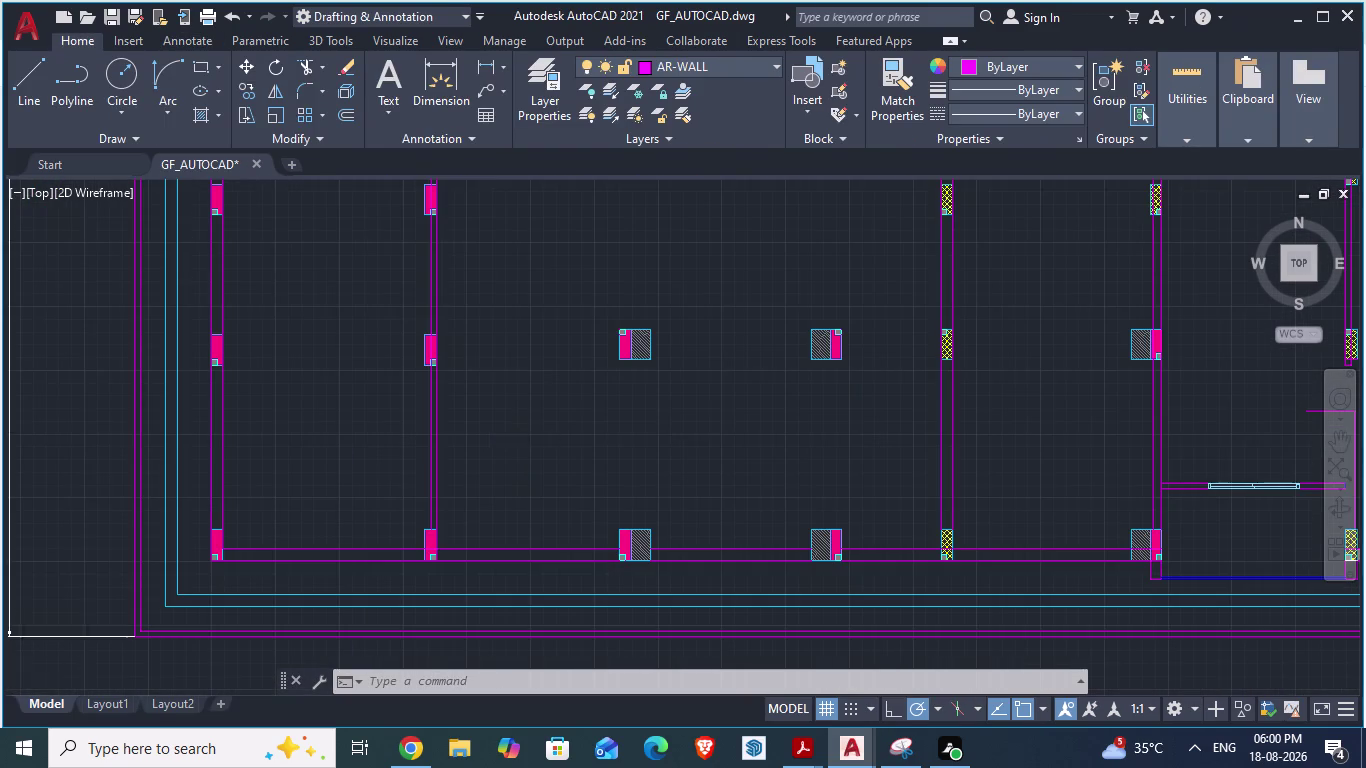
scroll(down, 3)
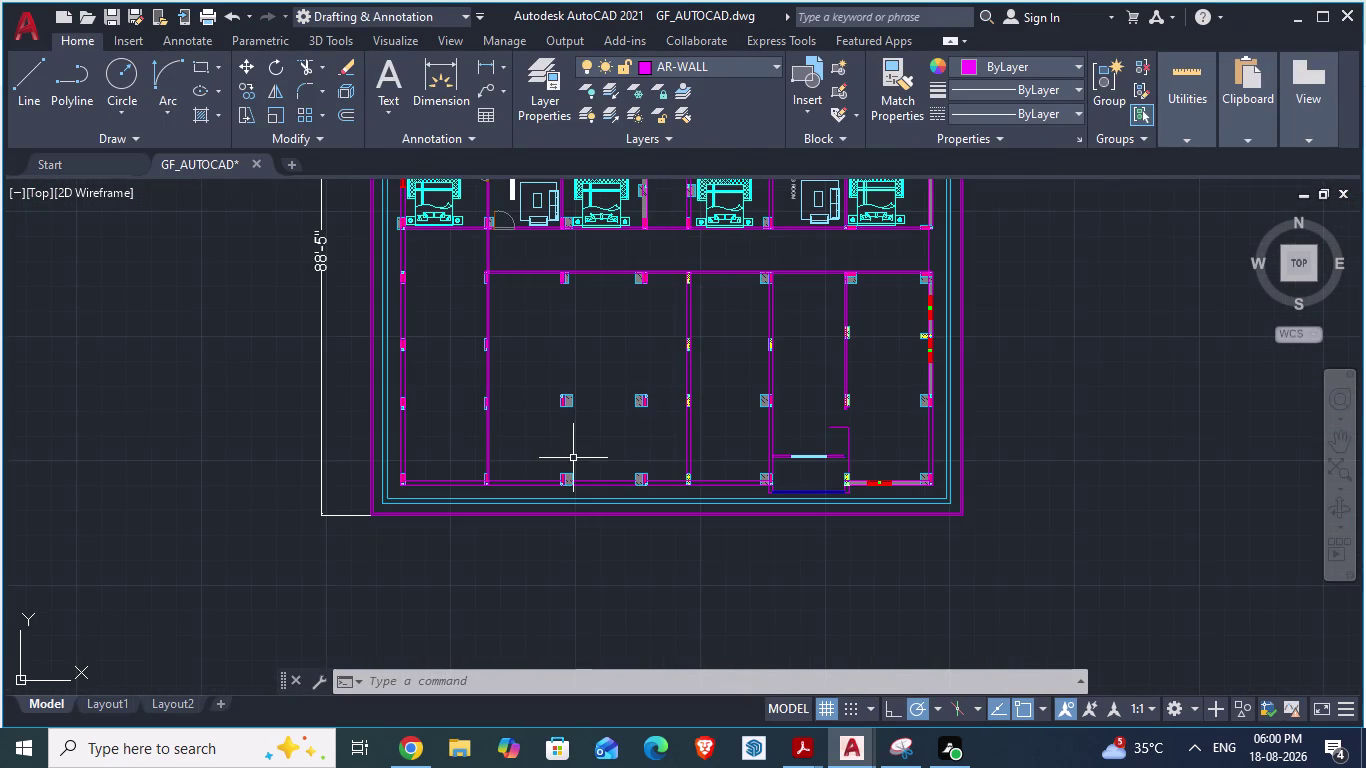
text(HL)
key(Return)
key(h)
key(Return)
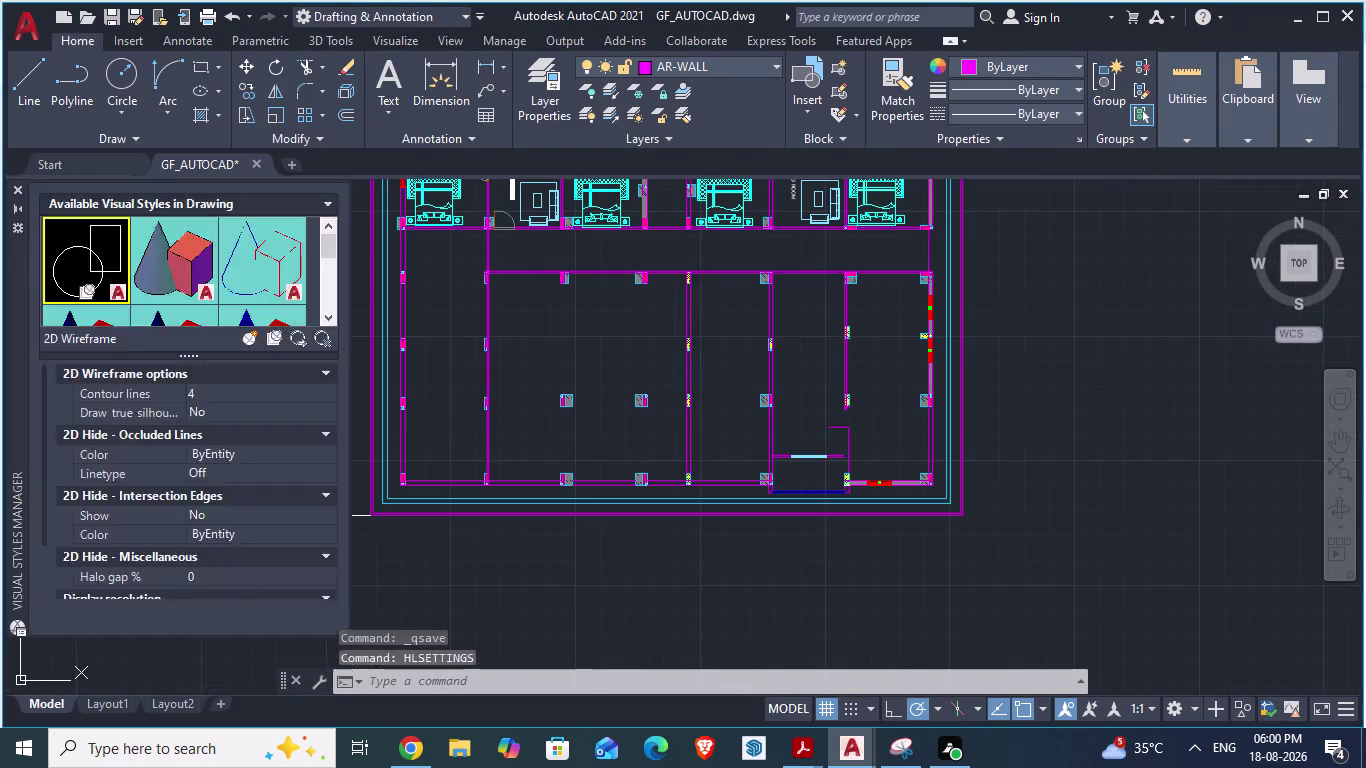
key(Escape)
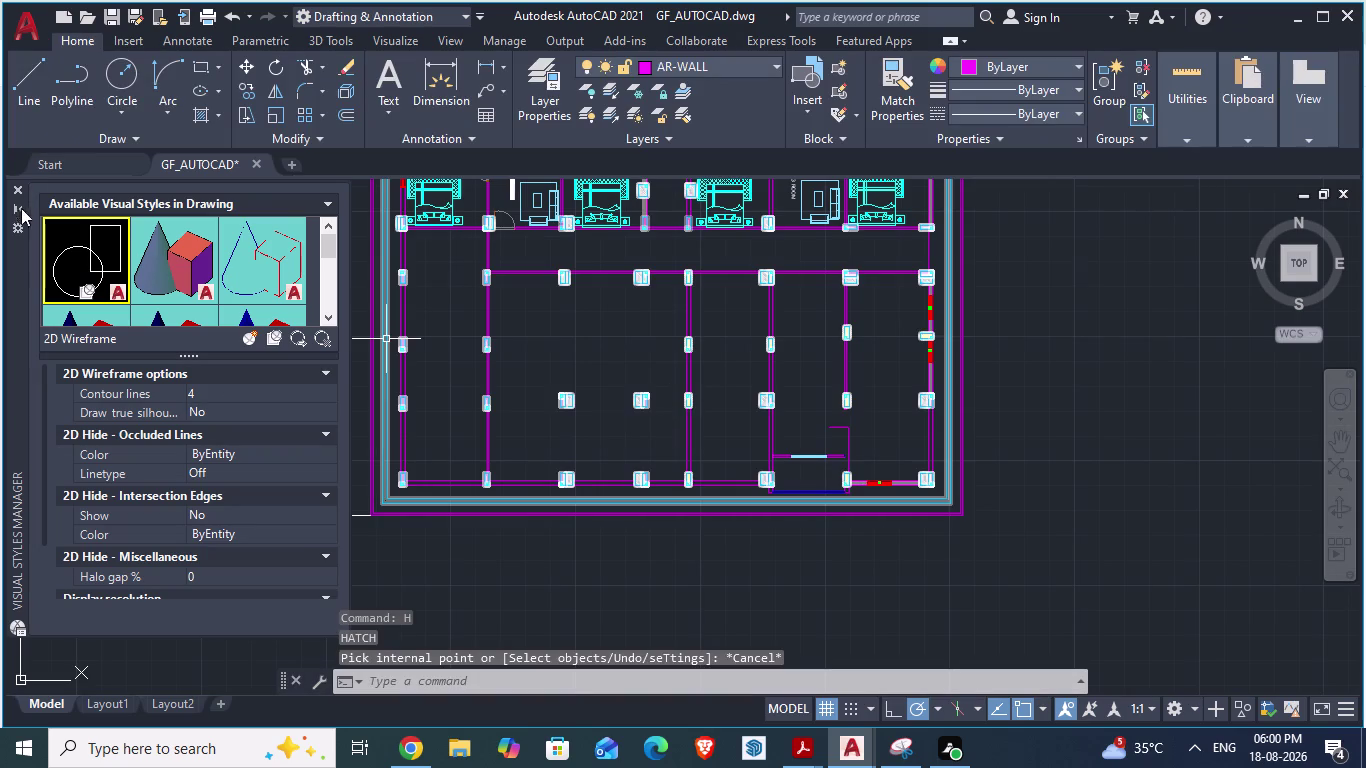
click(16, 192)
key(Escape)
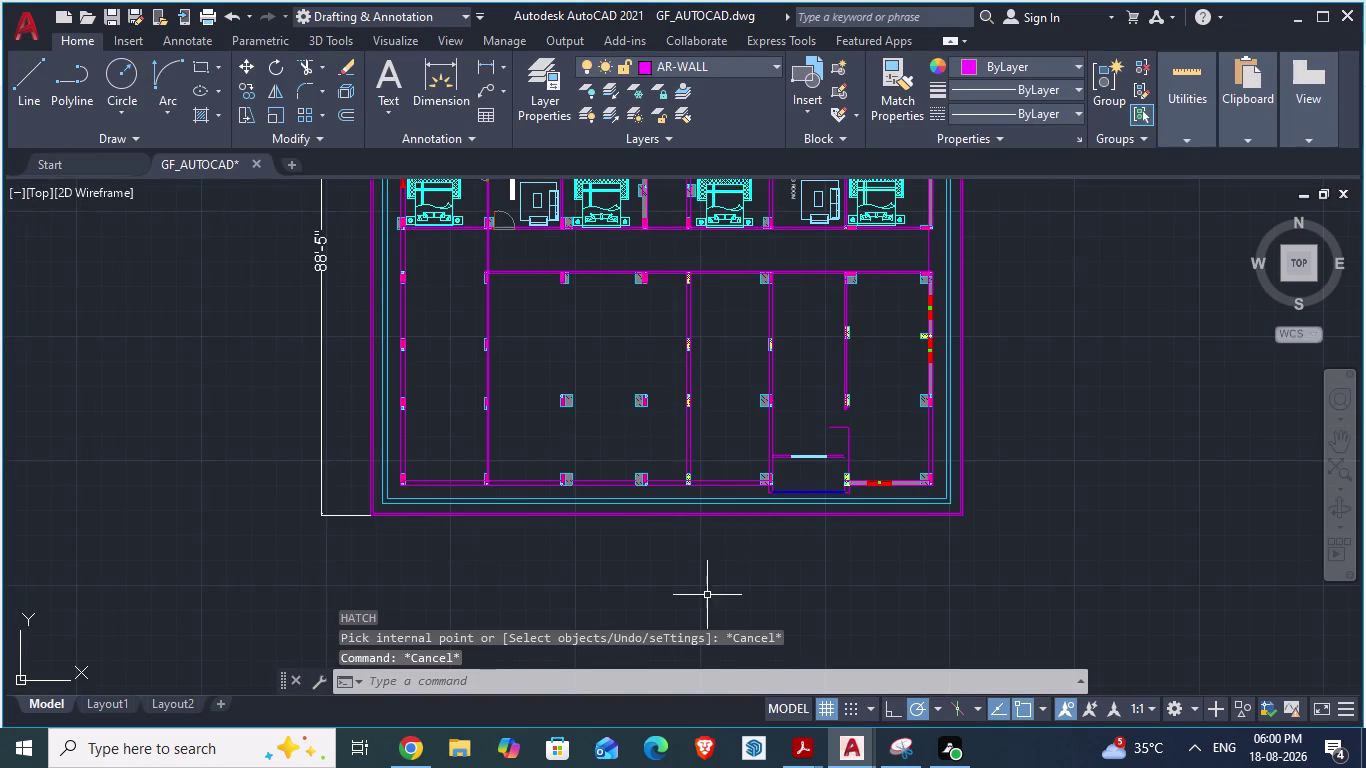
scroll(up, 3)
scroll(up, 3)
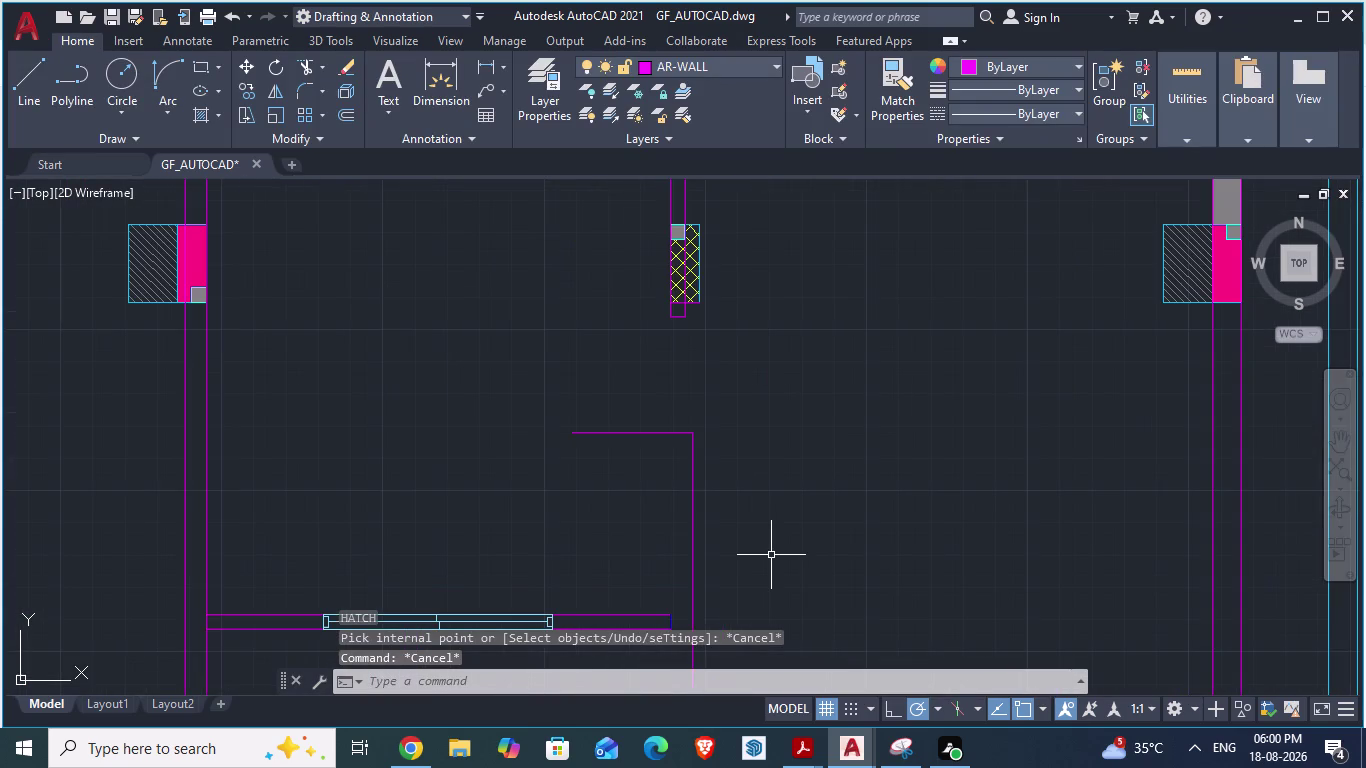
key(l)
key(Return)
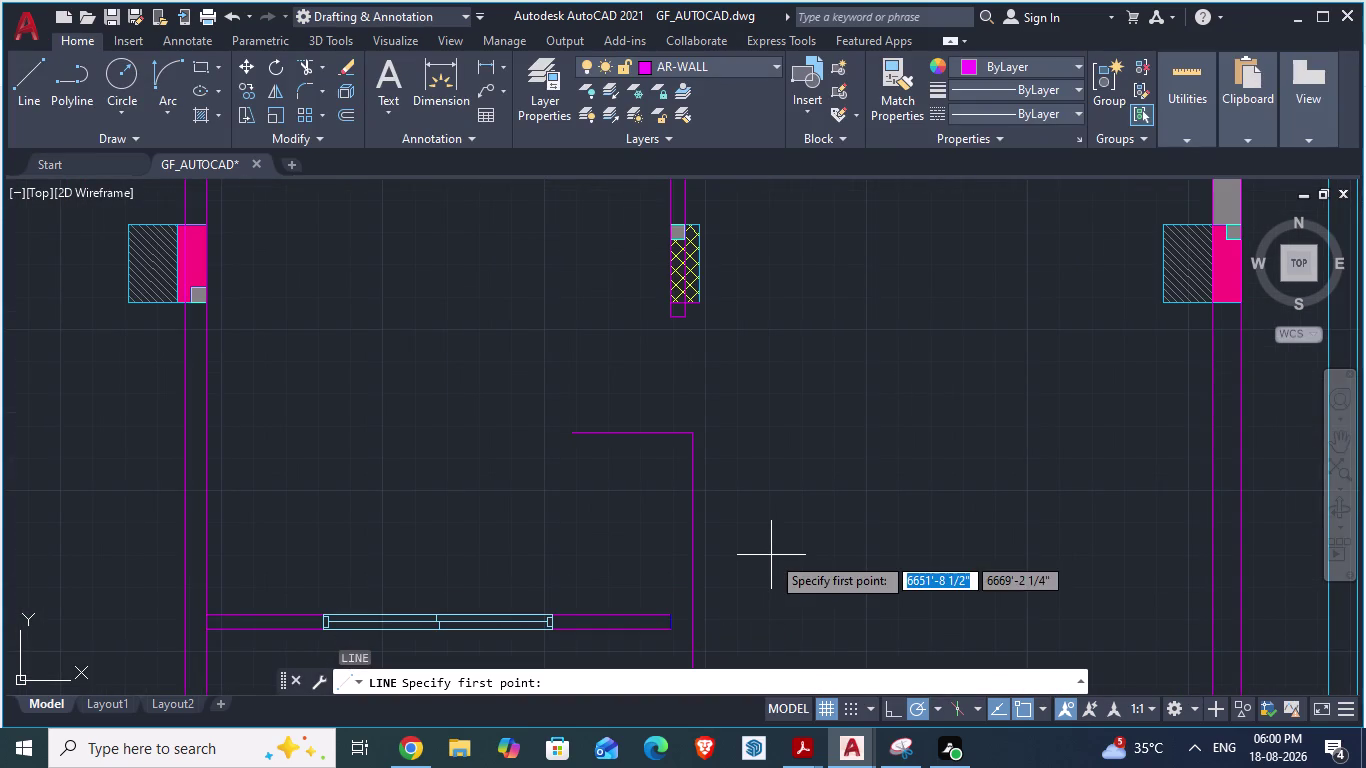
Draw a line closing the top end of the wall stub beside the lower door.
scroll(down, 3)
scroll(down, 3)
scroll(up, 3)
click(691, 337)
scroll(down, 3)
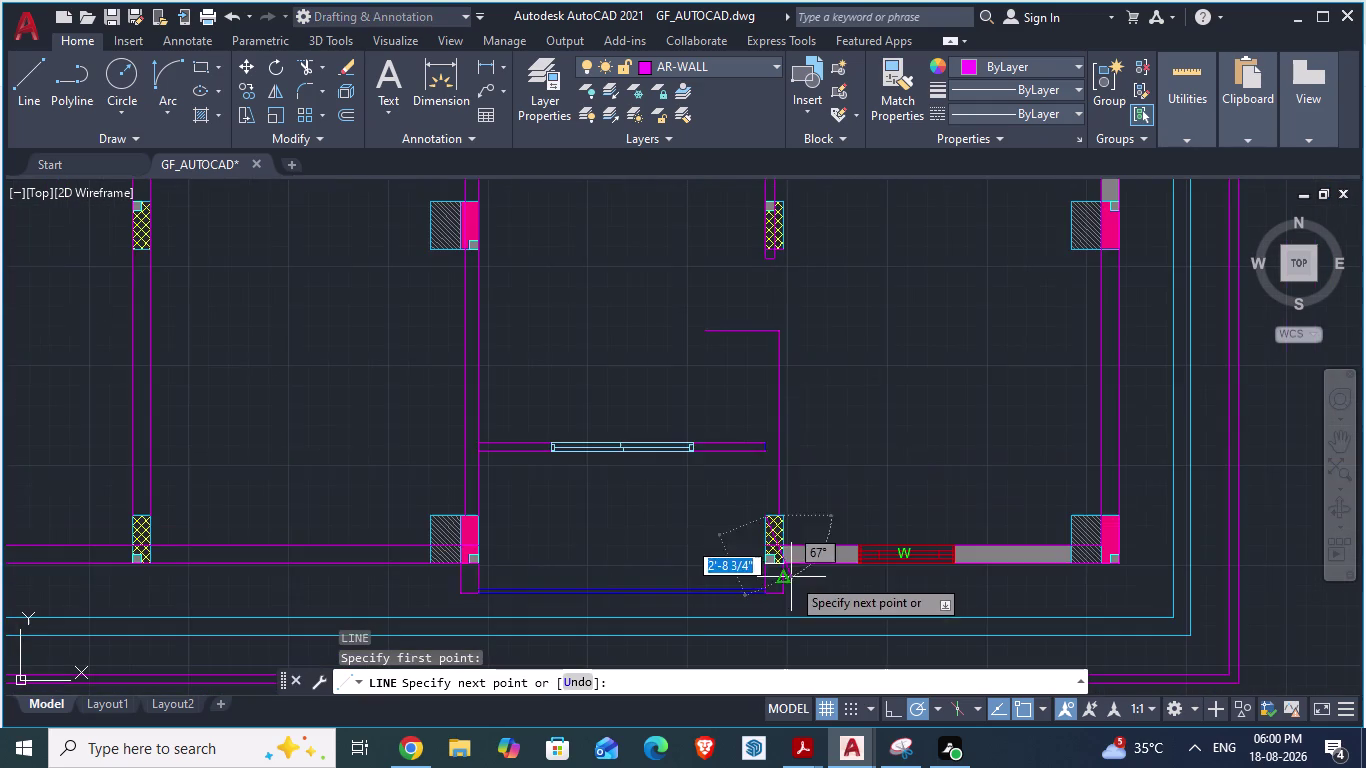
scroll(up, 3)
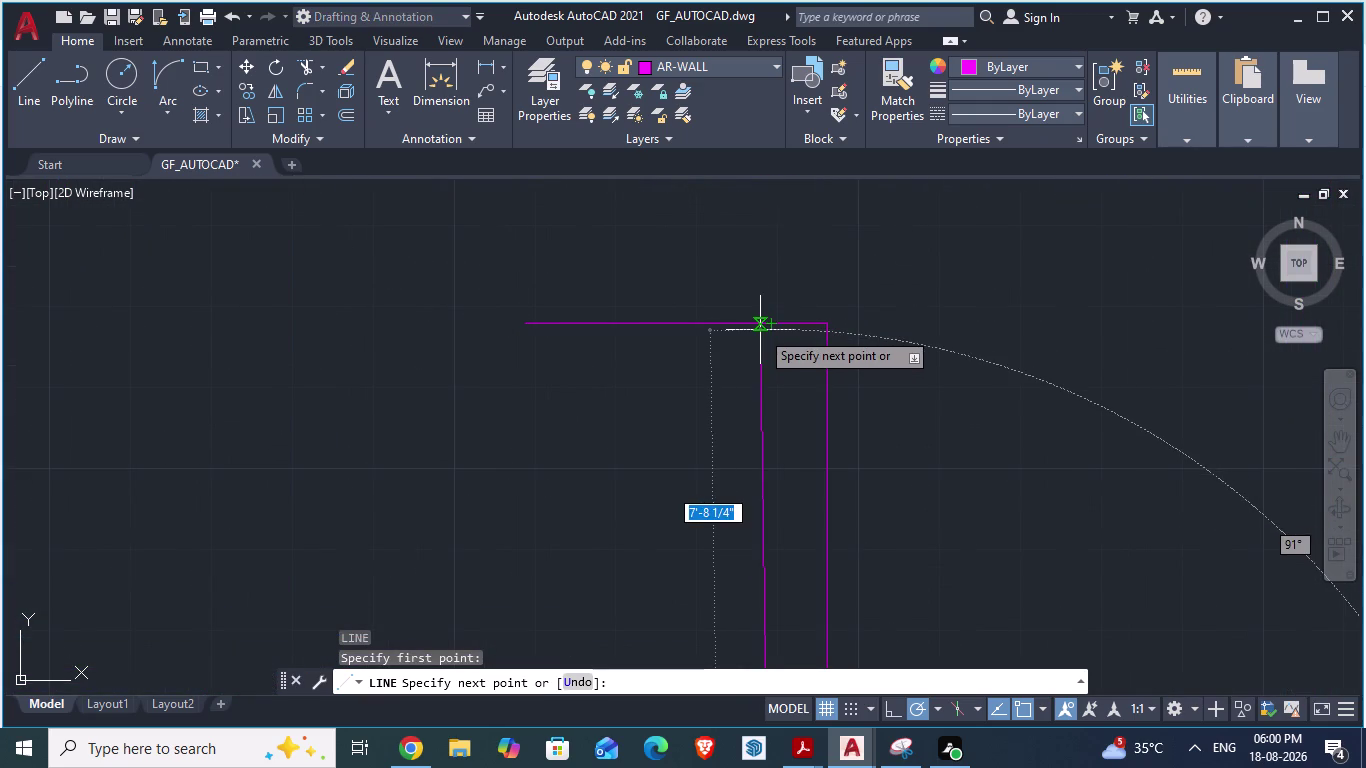
click(769, 261)
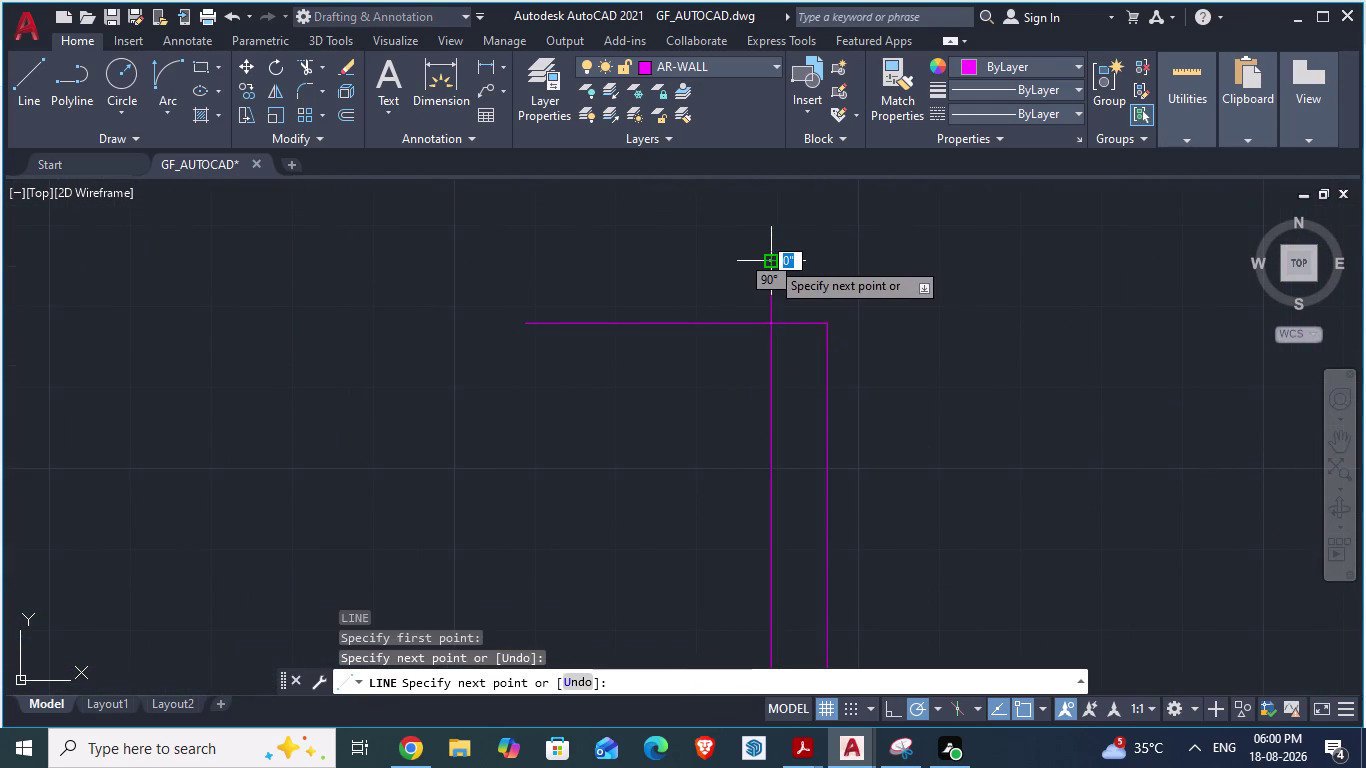
key(Return)
Trim the new line's overshoot and the stray wall line, then save the plan.
text(TR)
key(Return)
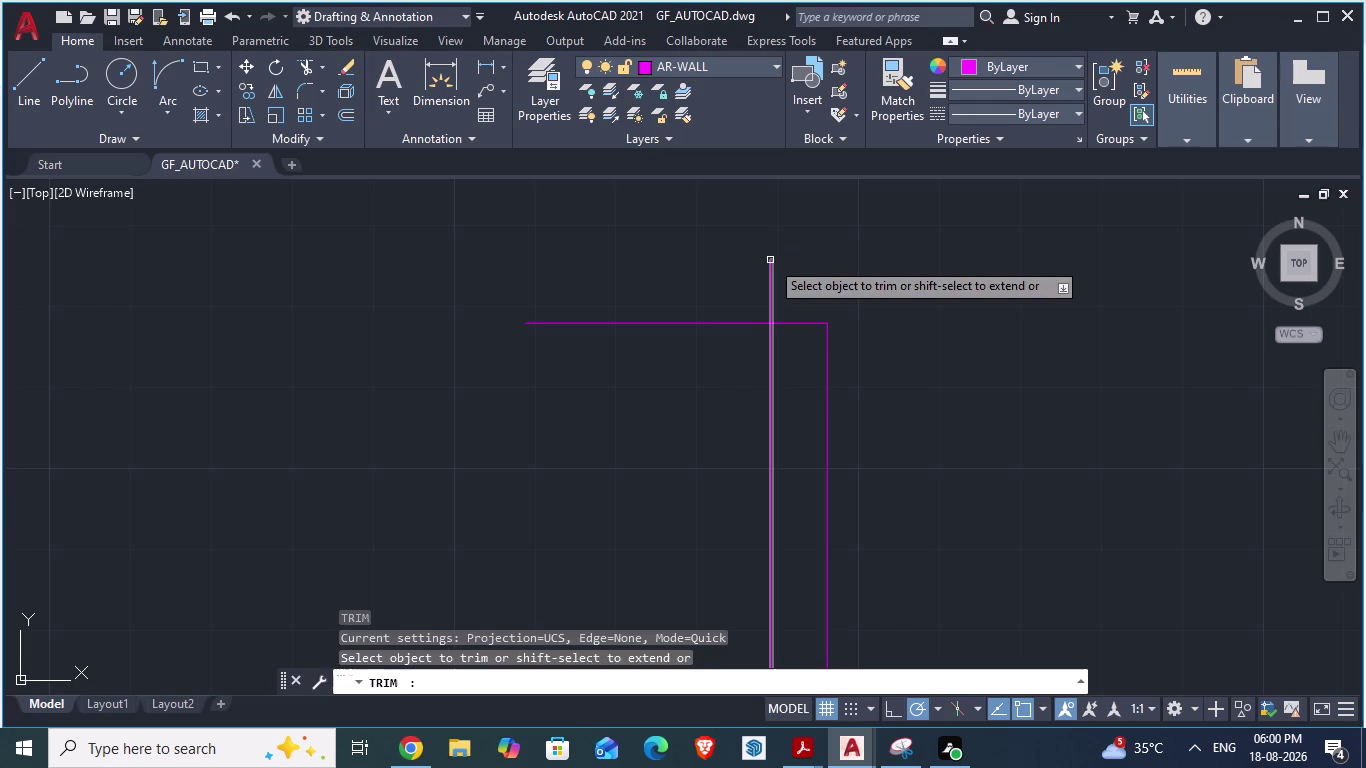
click(773, 277)
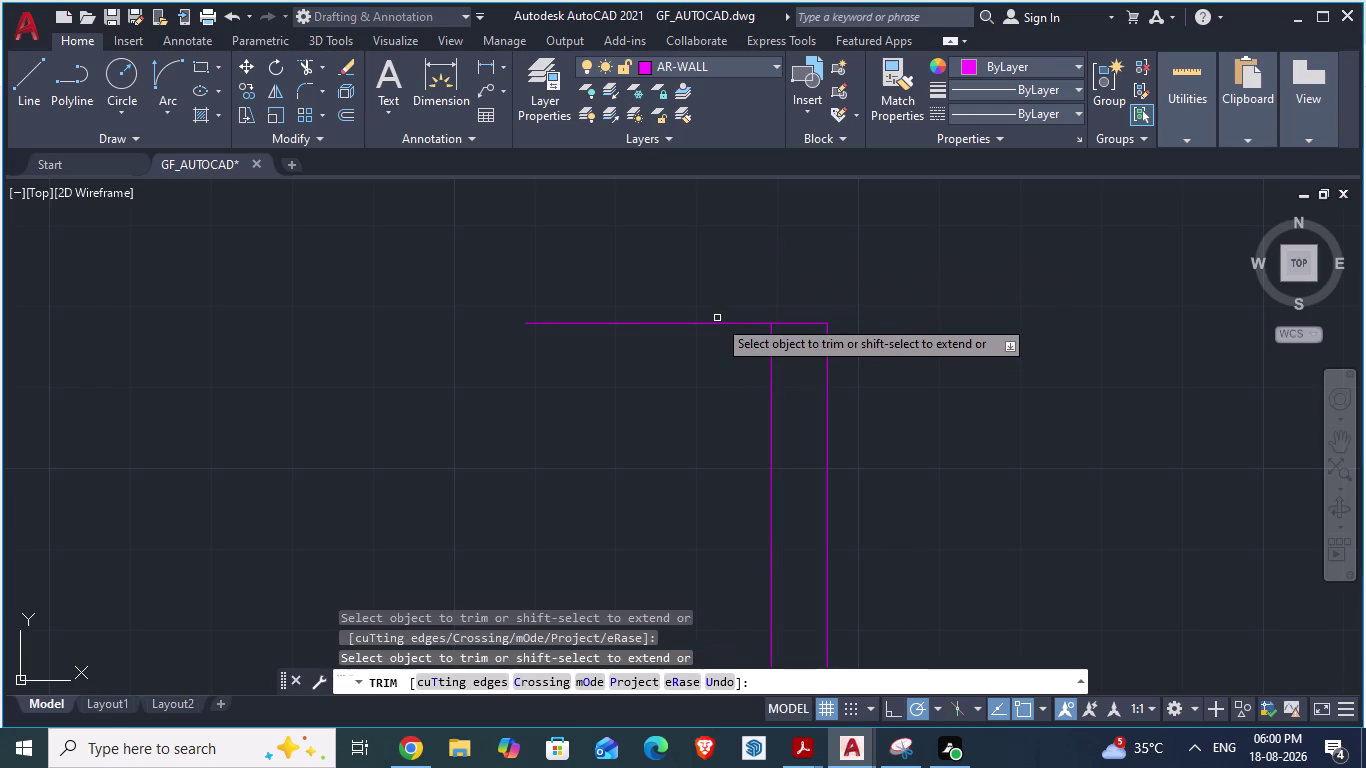
click(716, 325)
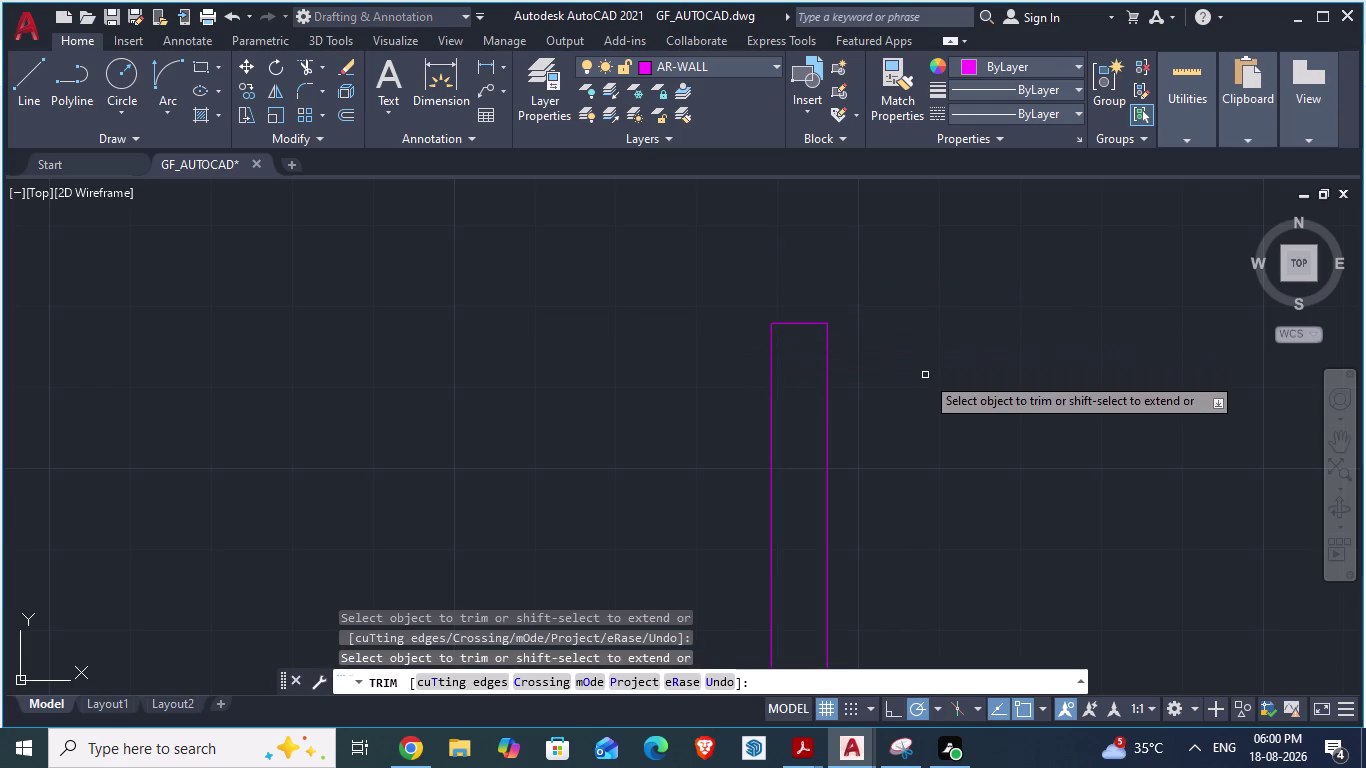
key(ctrl+s)
scroll(down, 3)
scroll(down, 3)
scroll(up, 3)
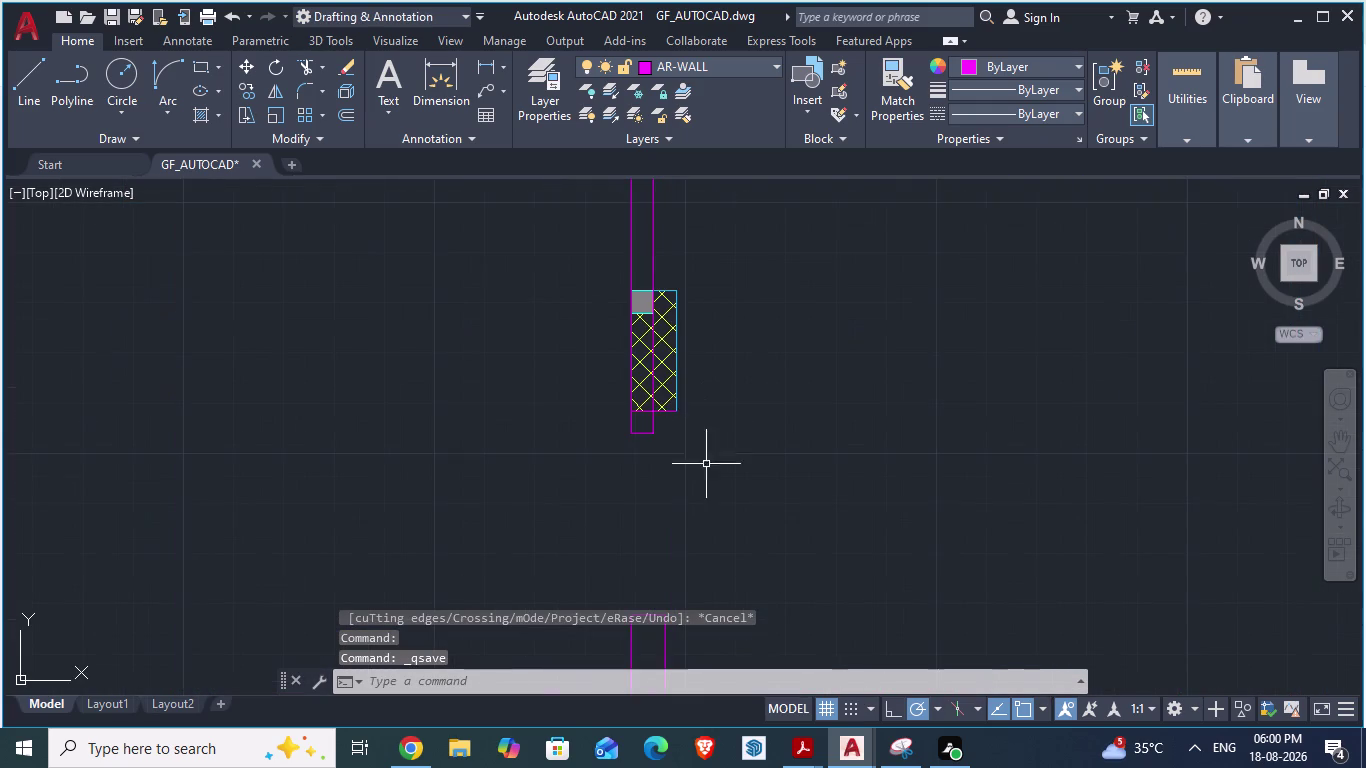
scroll(down, 3)
scroll(up, 3)
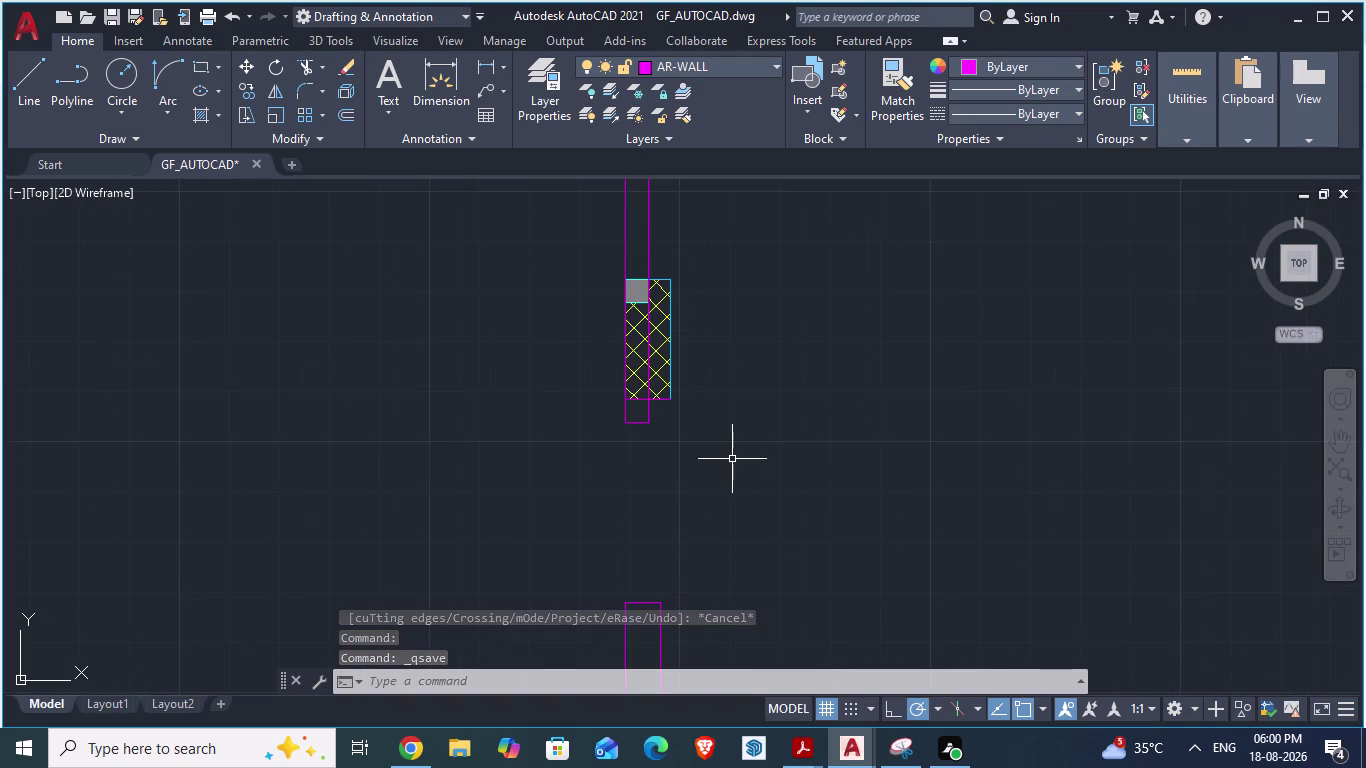
key(alt+Tab)
scroll(down, 3)
scroll(down, 3)
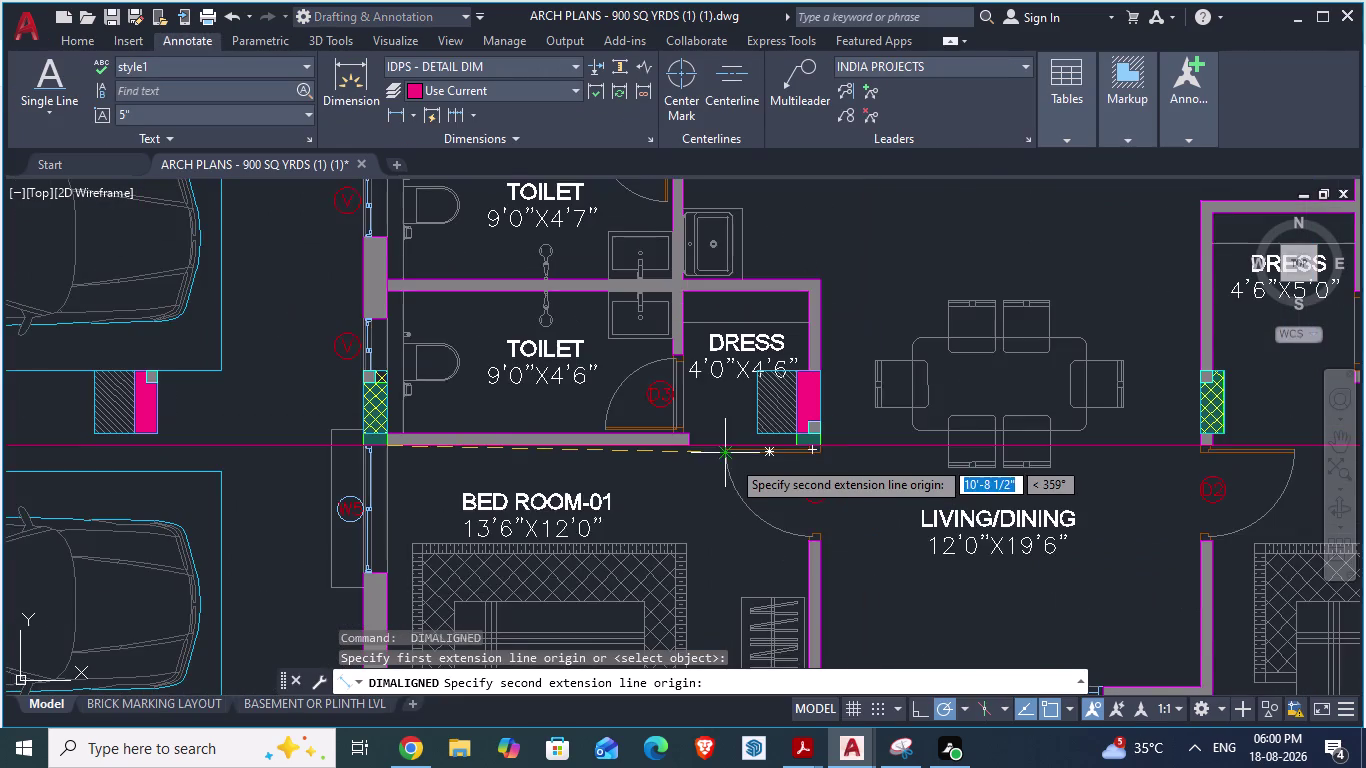
scroll(down, 3)
scroll(down, 3)
scroll(up, 3)
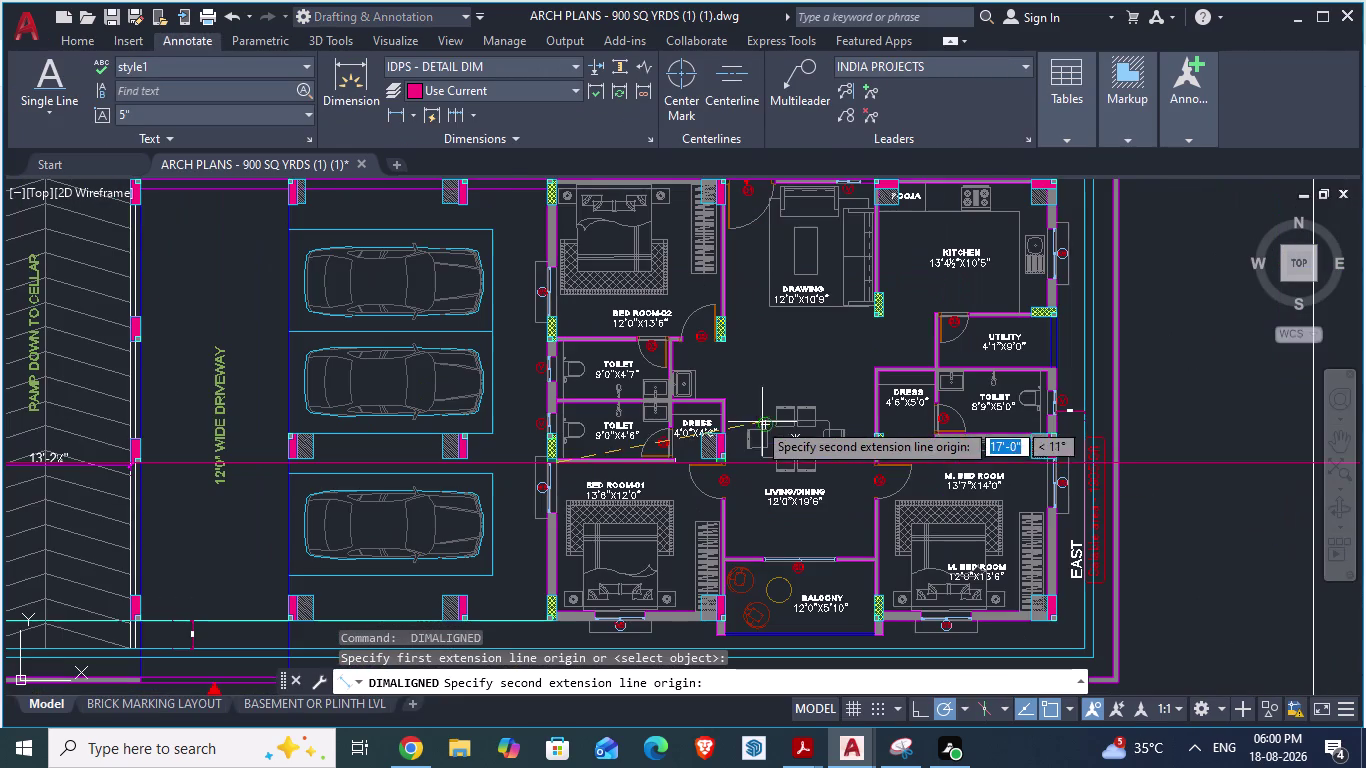
key(Escape)
scroll(up, 3)
scroll(down, 3)
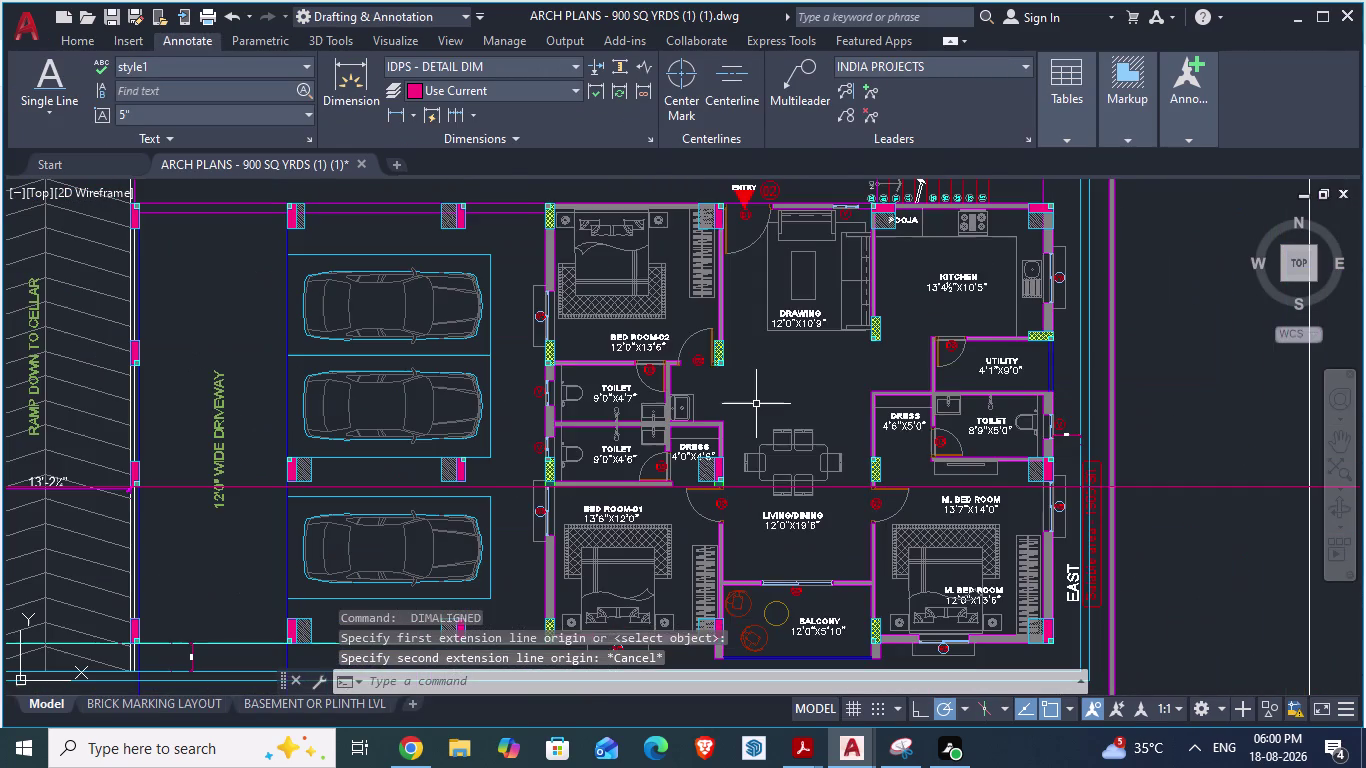
scroll(down, 3)
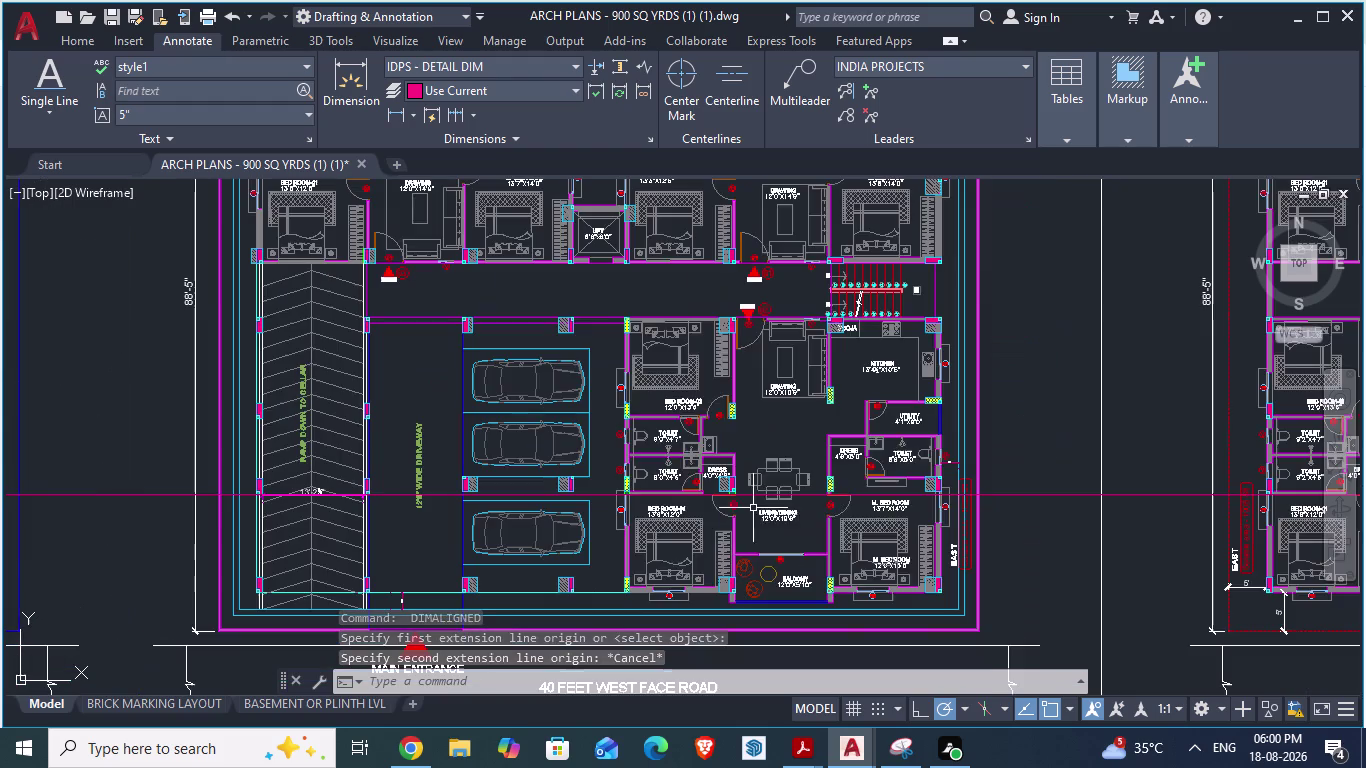
scroll(up, 3)
scroll(down, 3)
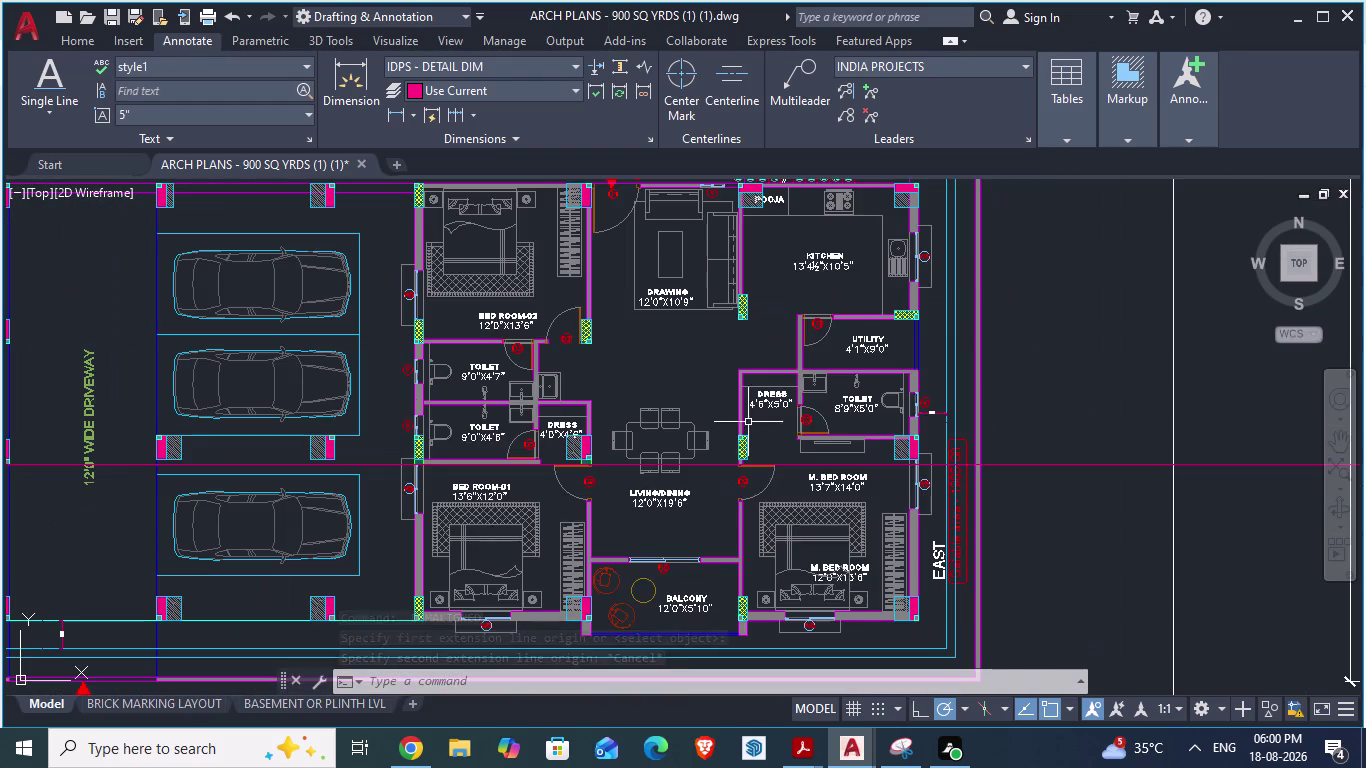
scroll(up, 3)
key(alt+Tab)
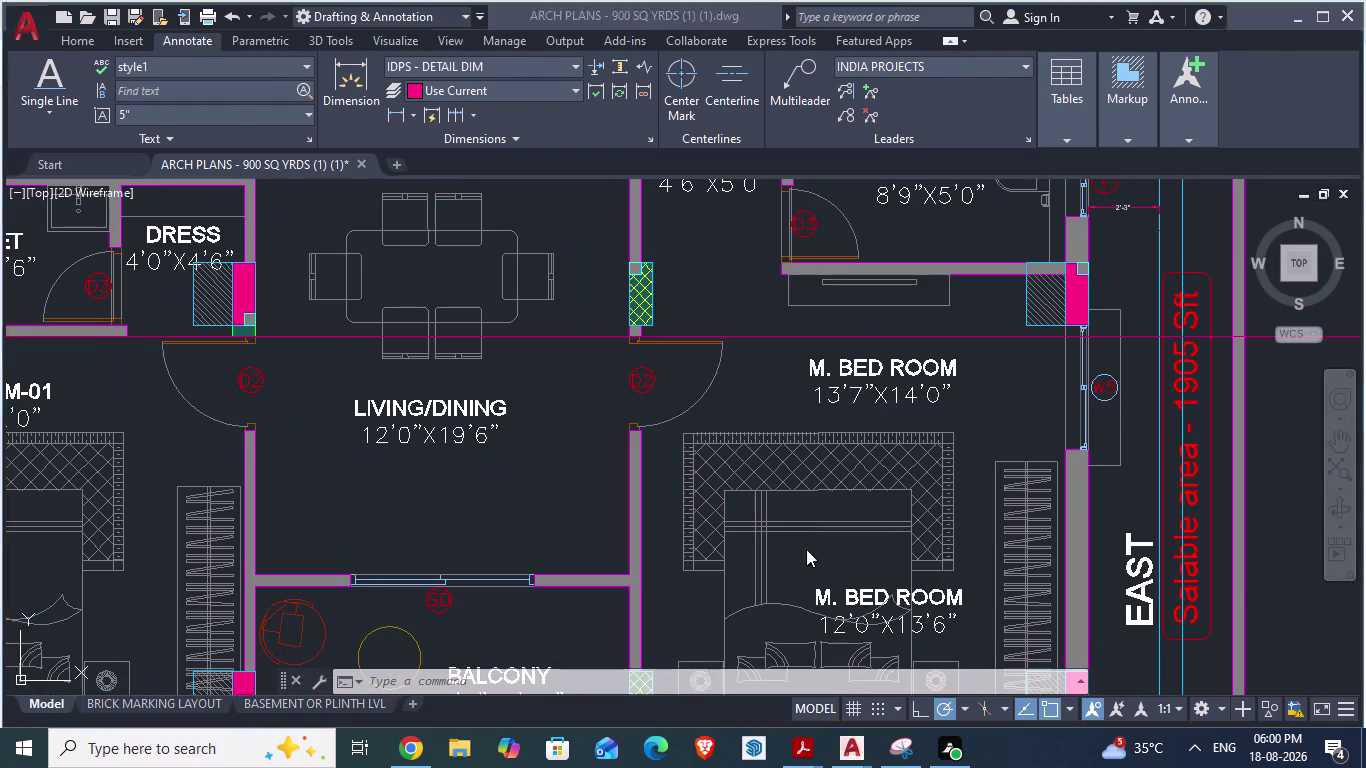
scroll(down, 3)
key(alt+Tab)
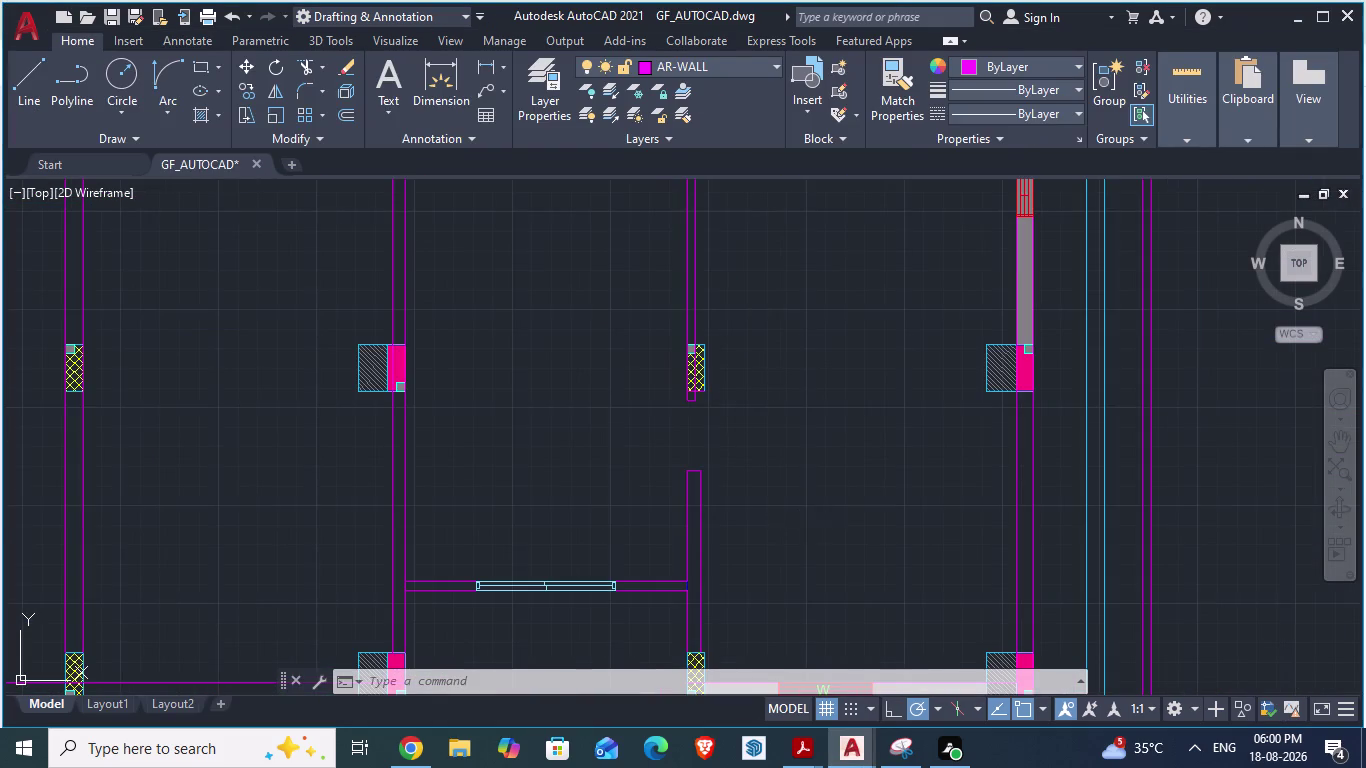
scroll(up, 3)
key(alt+Tab)
scroll(up, 3)
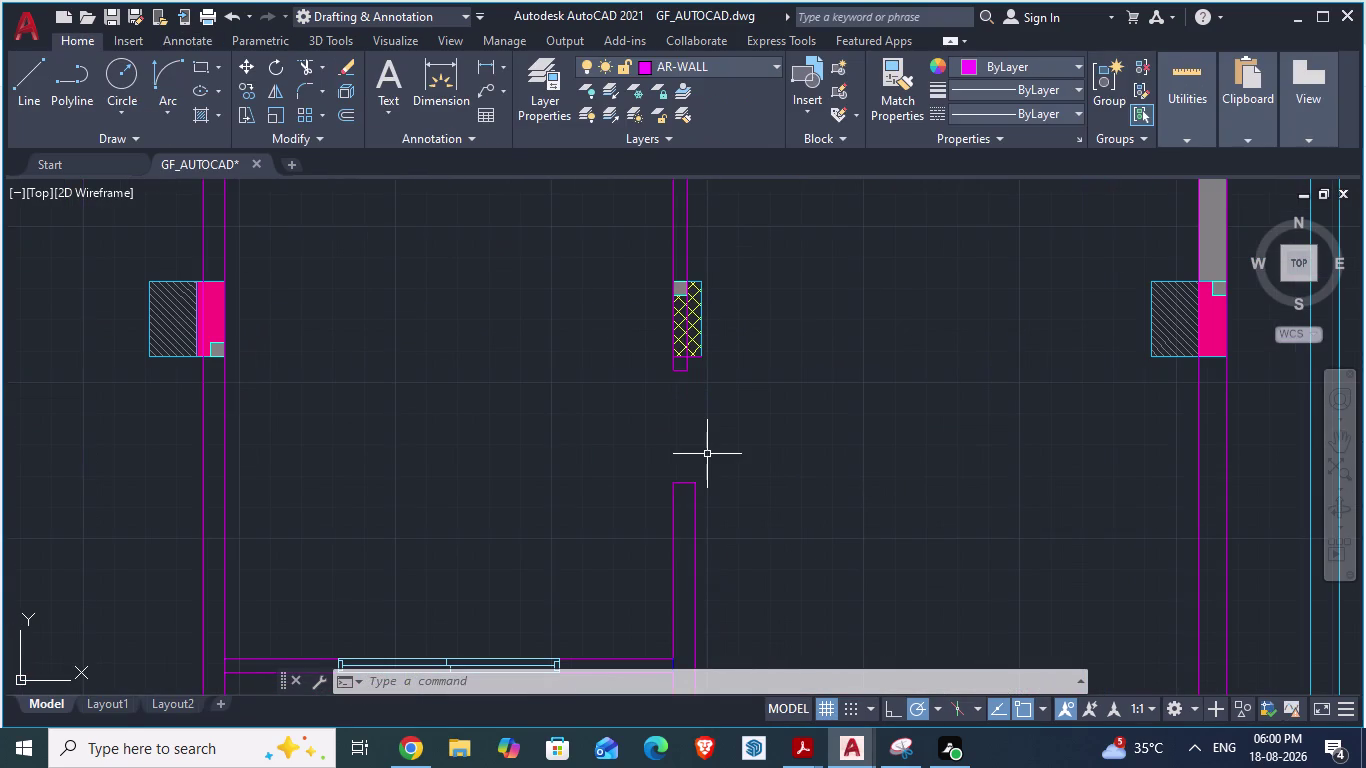
key(alt+Tab)
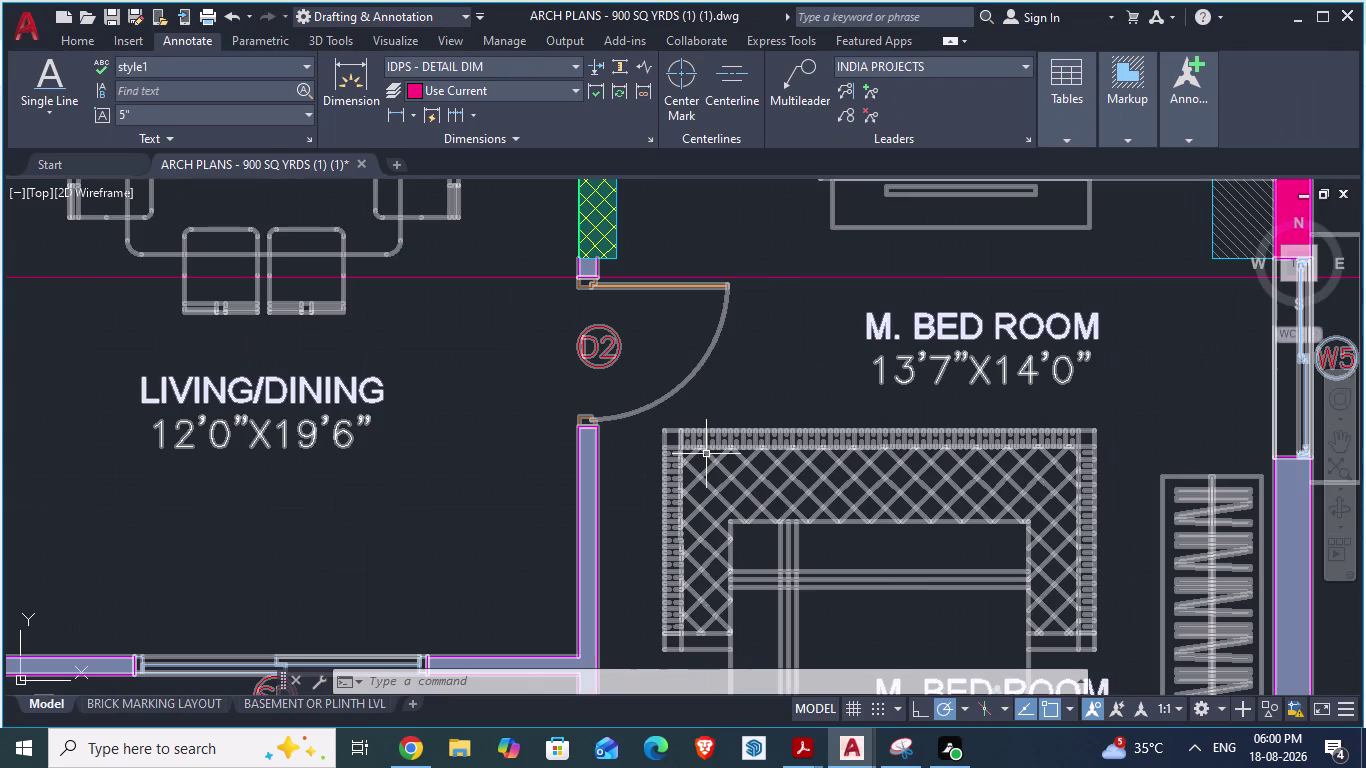
scroll(down, 3)
scroll(down, 3)
key(alt+Tab)
scroll(down, 3)
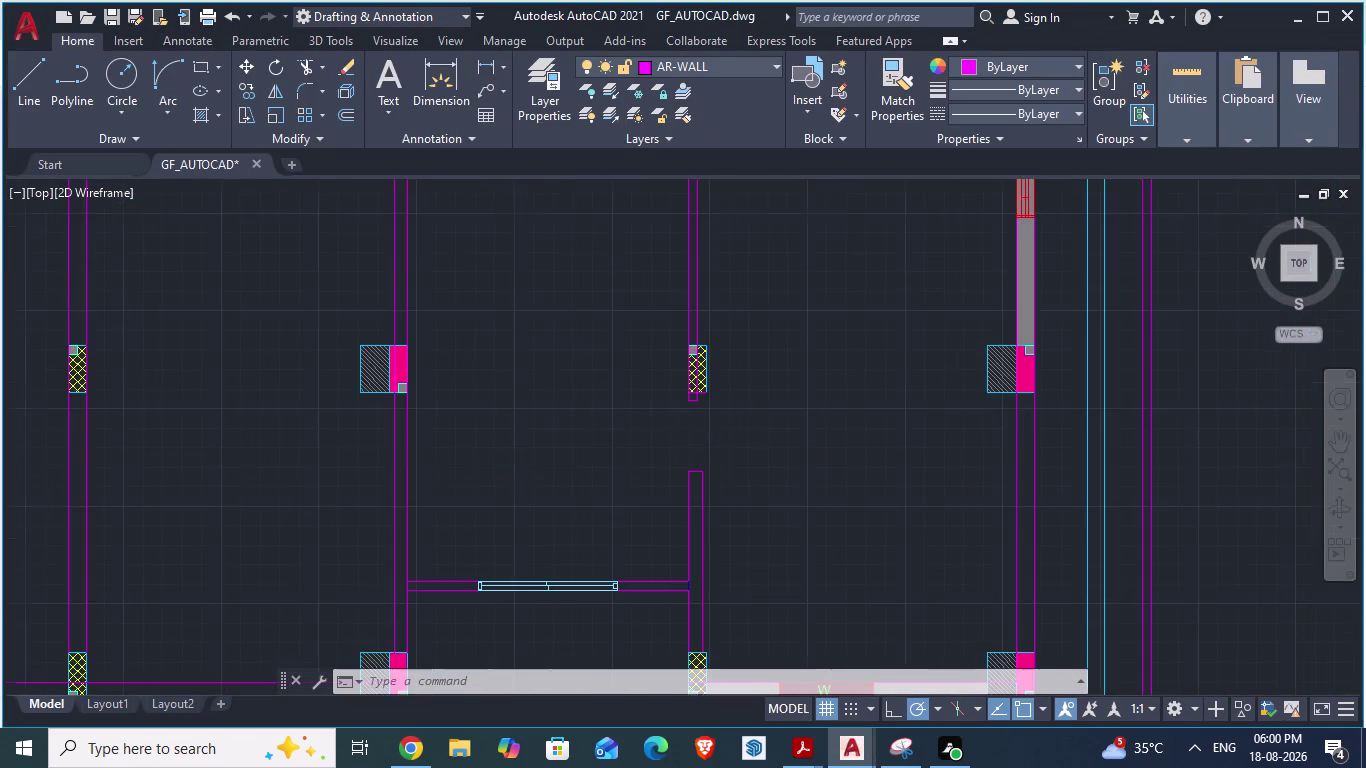
scroll(down, 3)
scroll(down, 3)
scroll(up, 3)
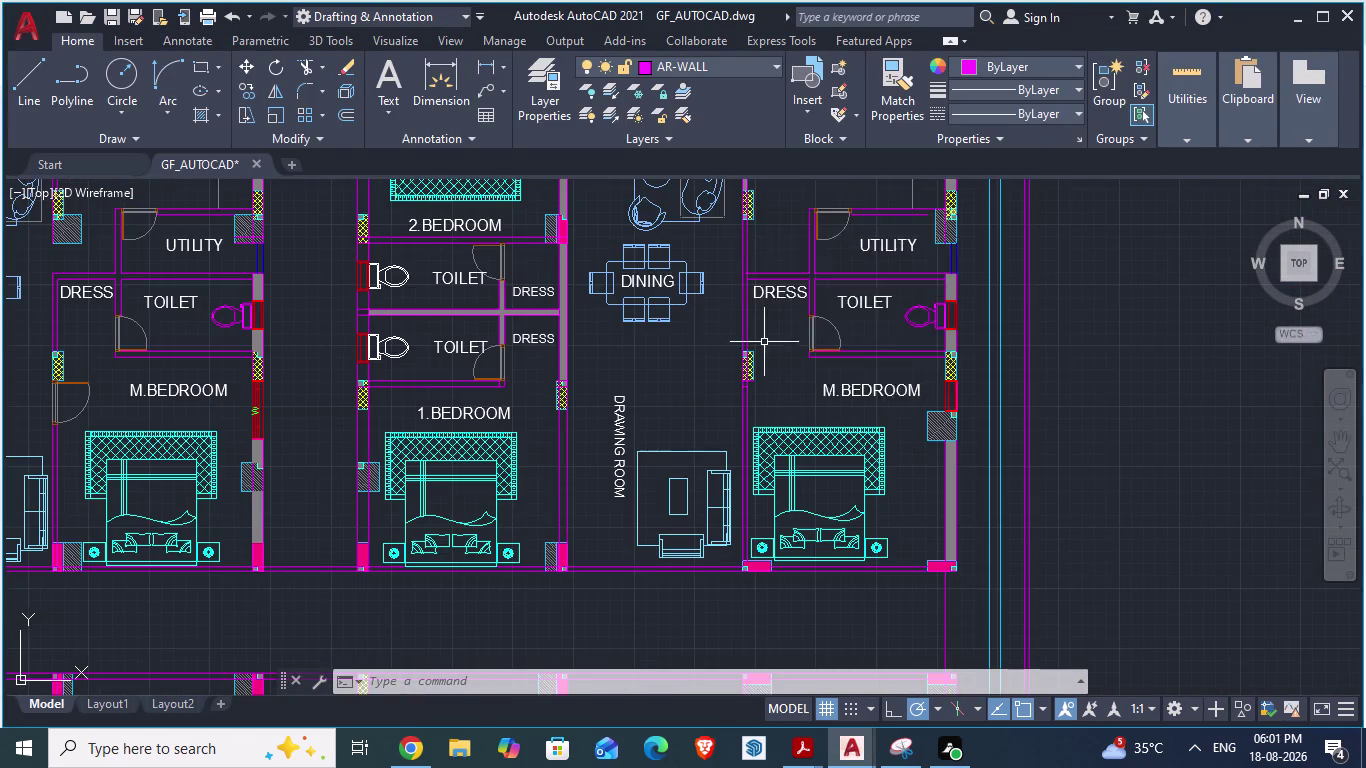
scroll(down, 3)
scroll(up, 3)
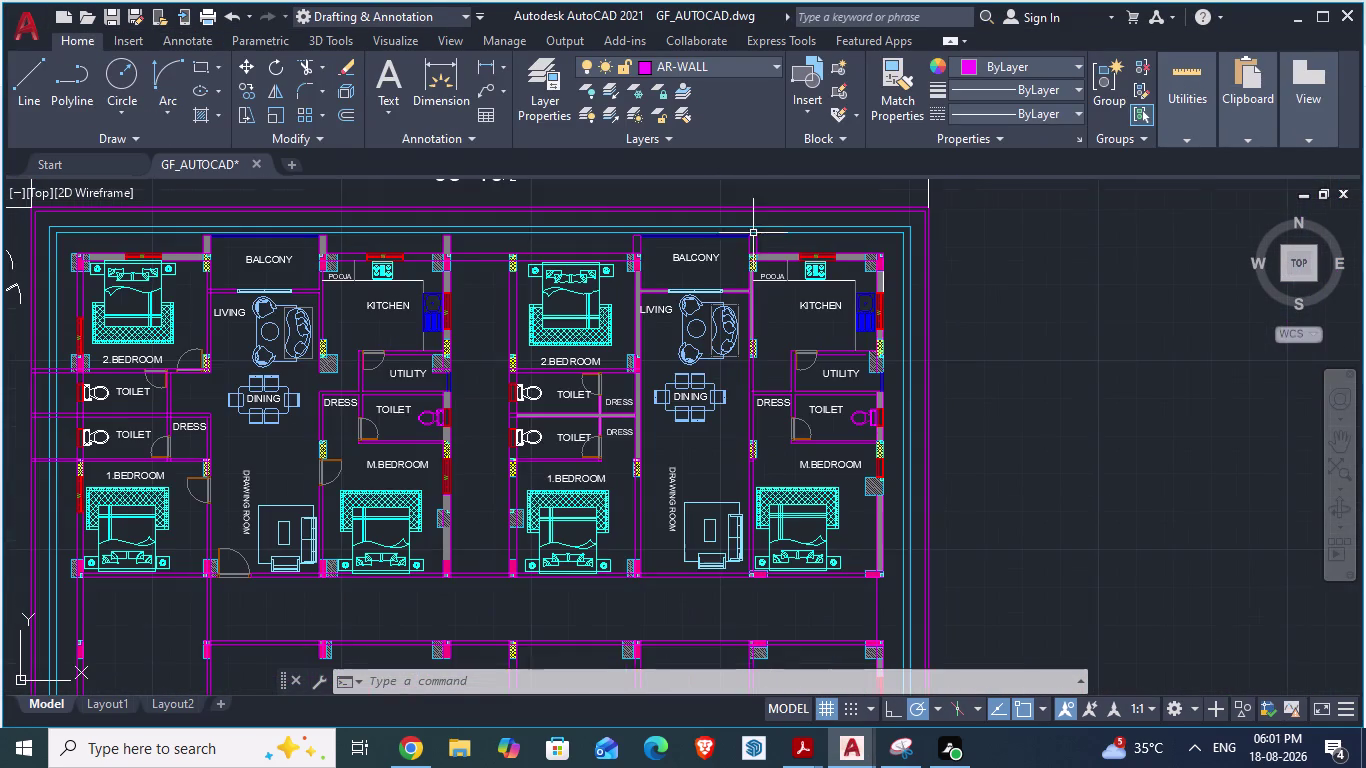
scroll(down, 3)
scroll(up, 3)
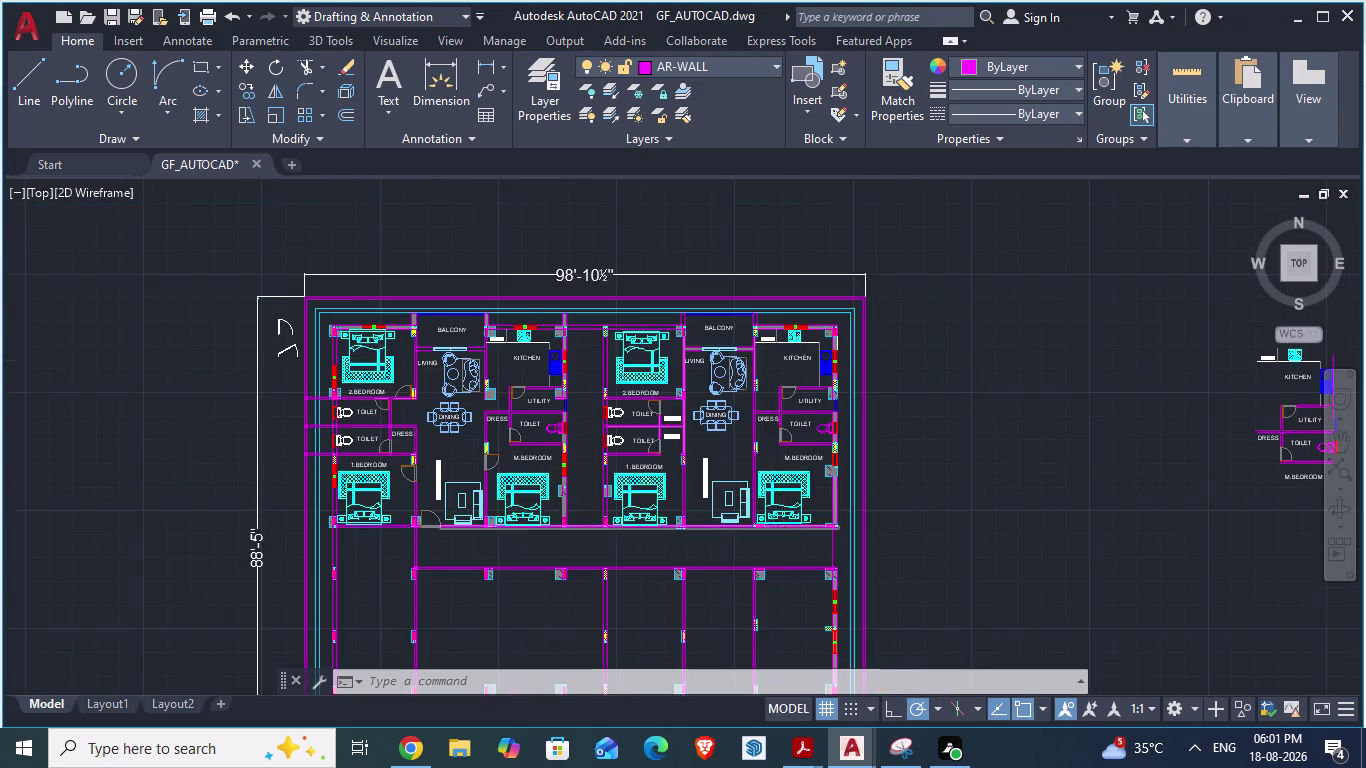
scroll(up, 3)
scroll(down, 3)
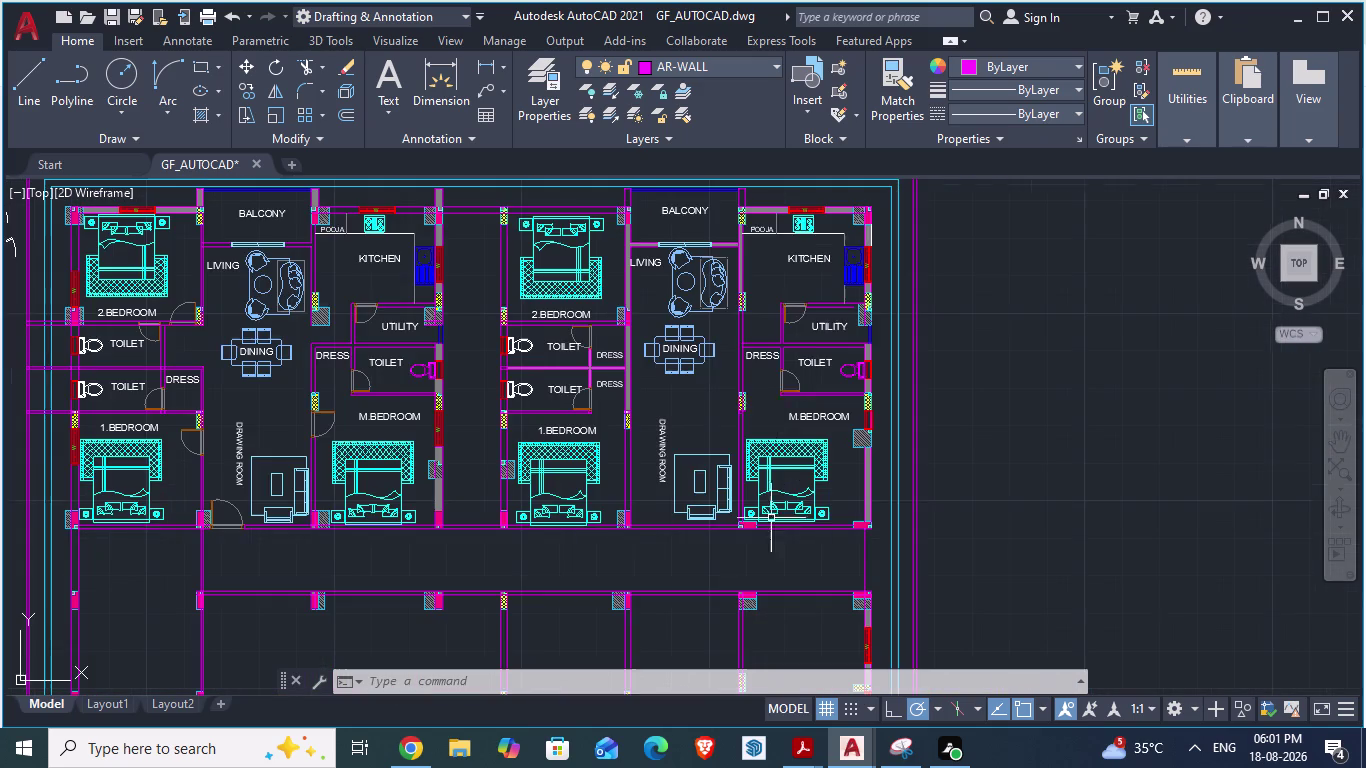
scroll(up, 3)
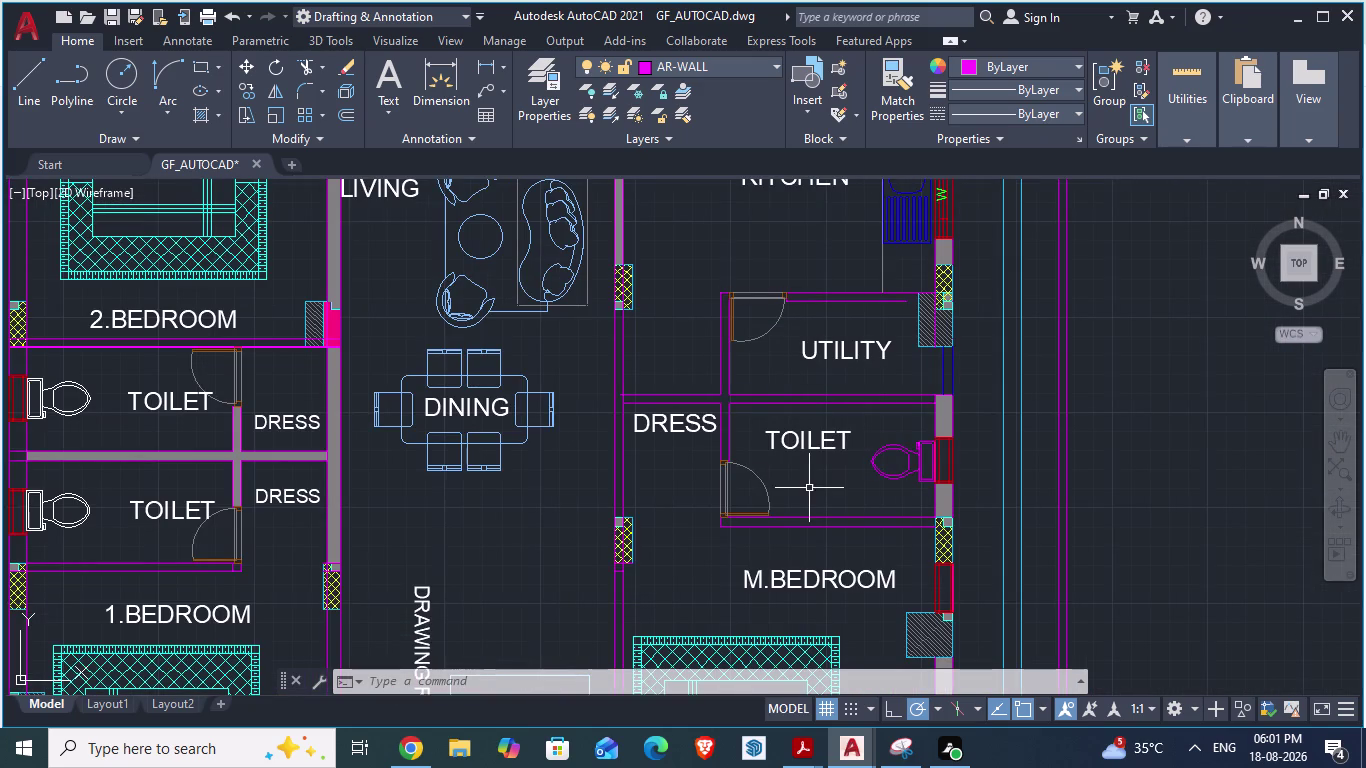
scroll(down, 3)
scroll(up, 3)
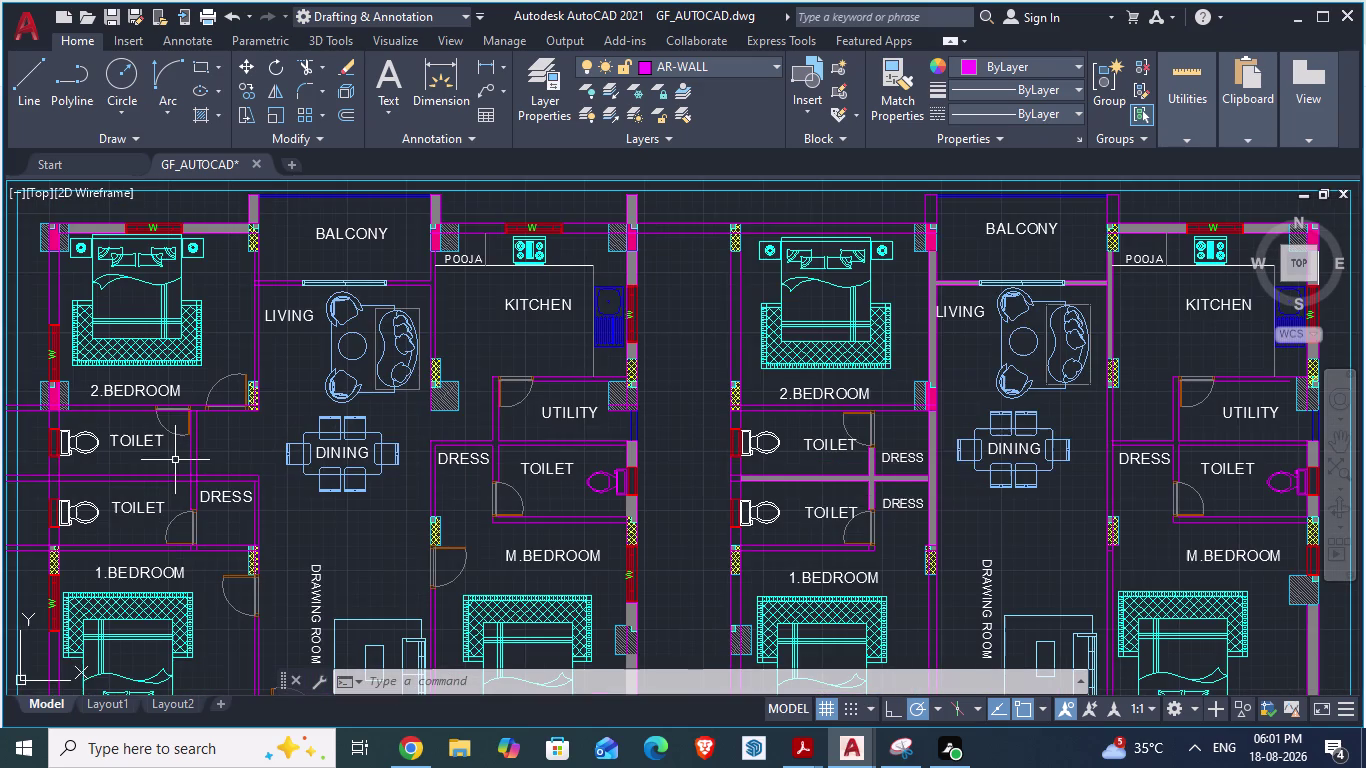
scroll(up, 3)
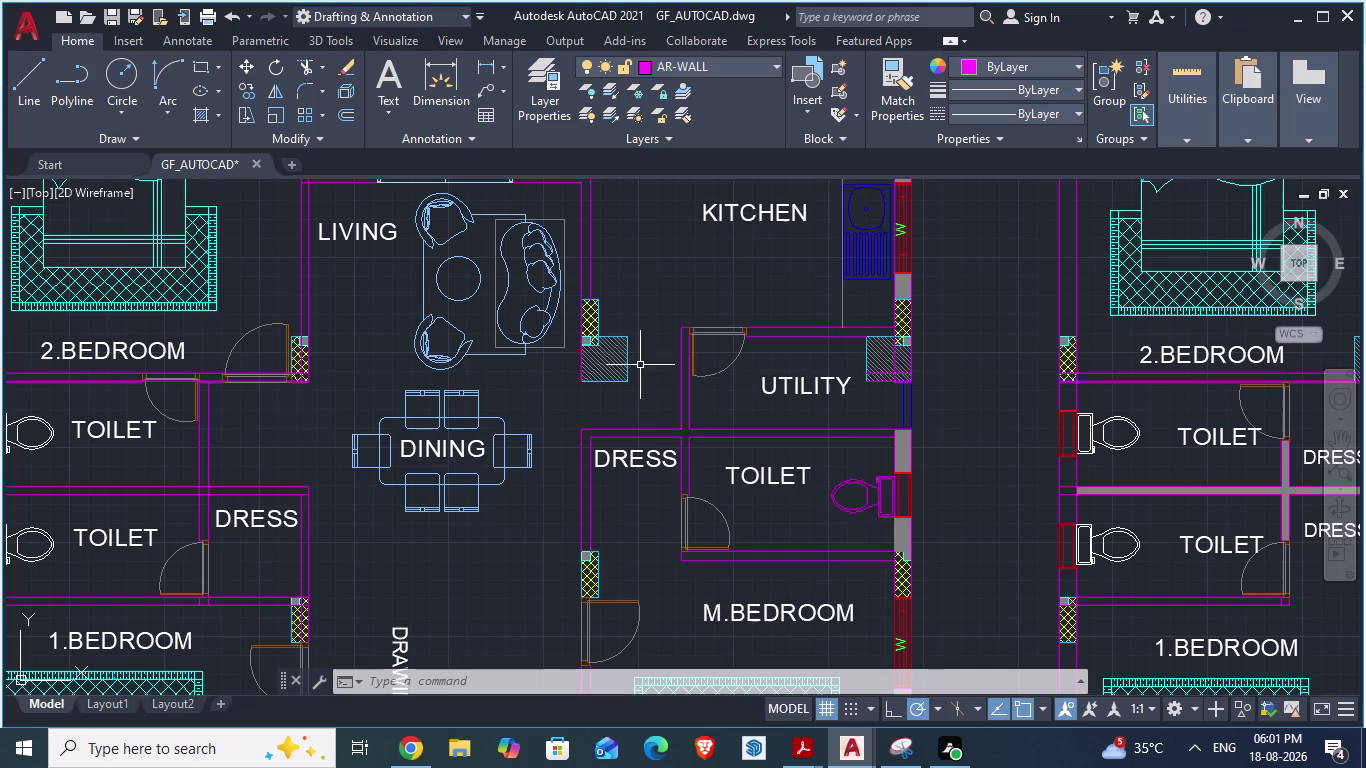
scroll(down, 3)
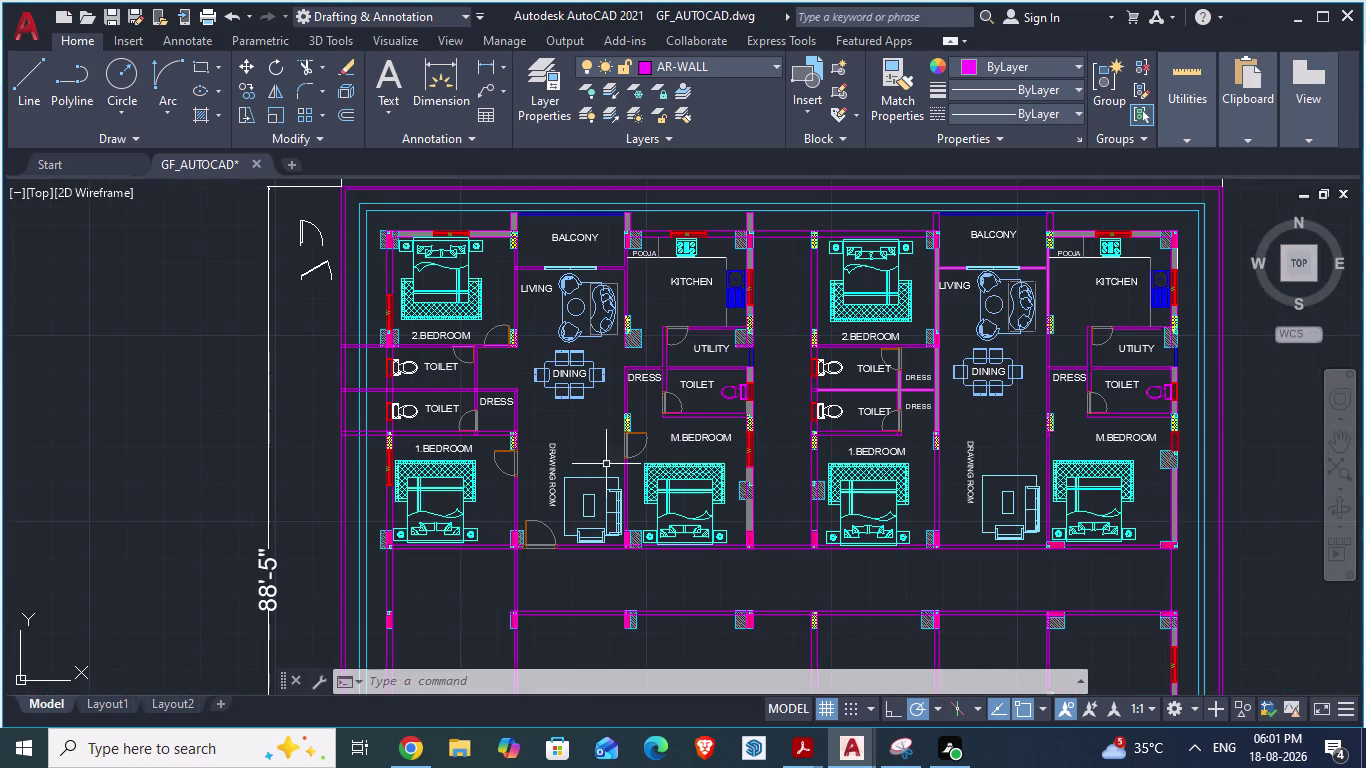